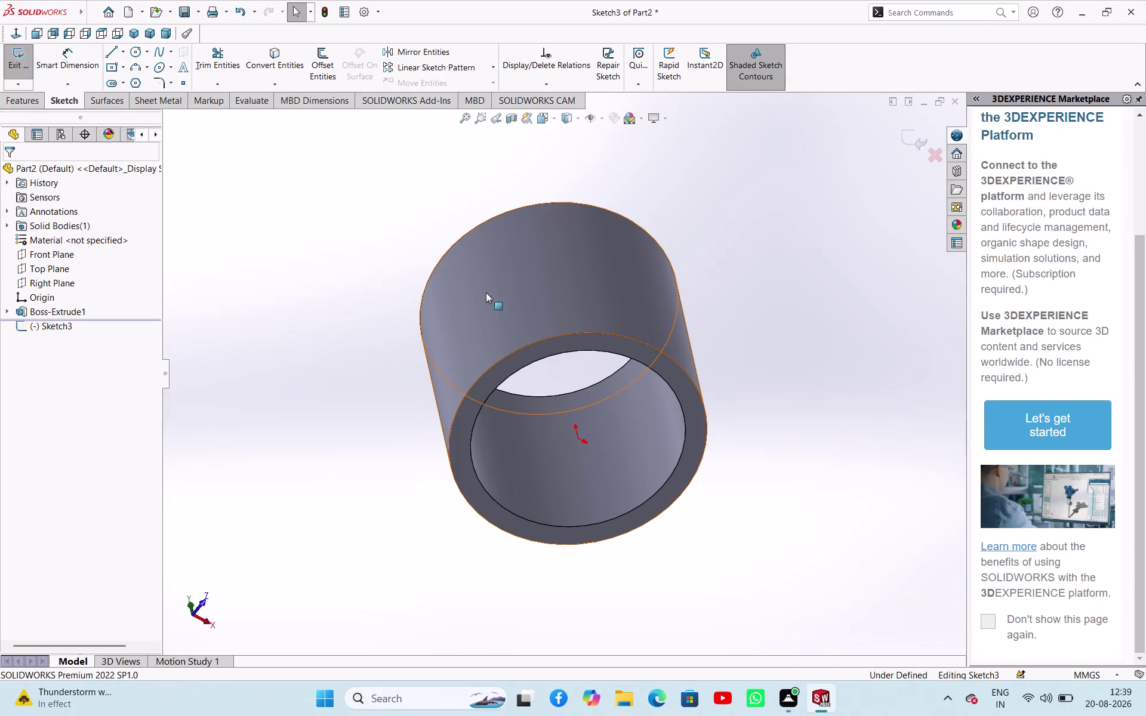
Orbit to the bushing's ring-shaped end face and discard the unfinished lug sketch Sketch3.
click(138, 38)
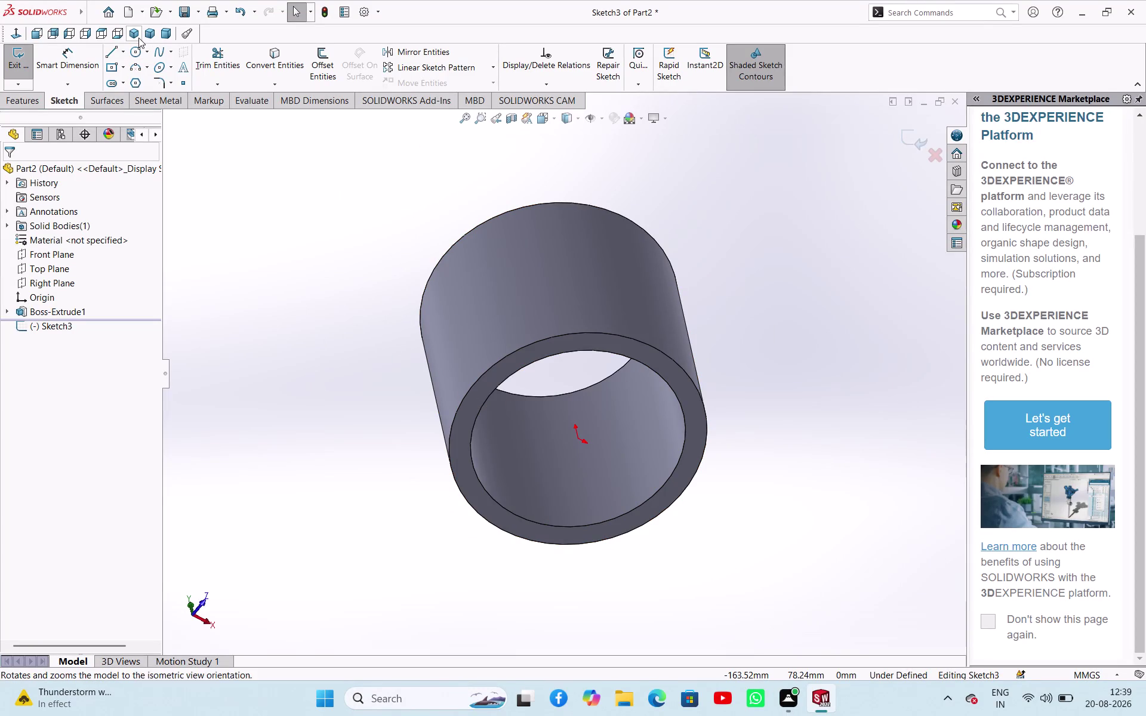
middle_drag(405, 520, 431, 274)
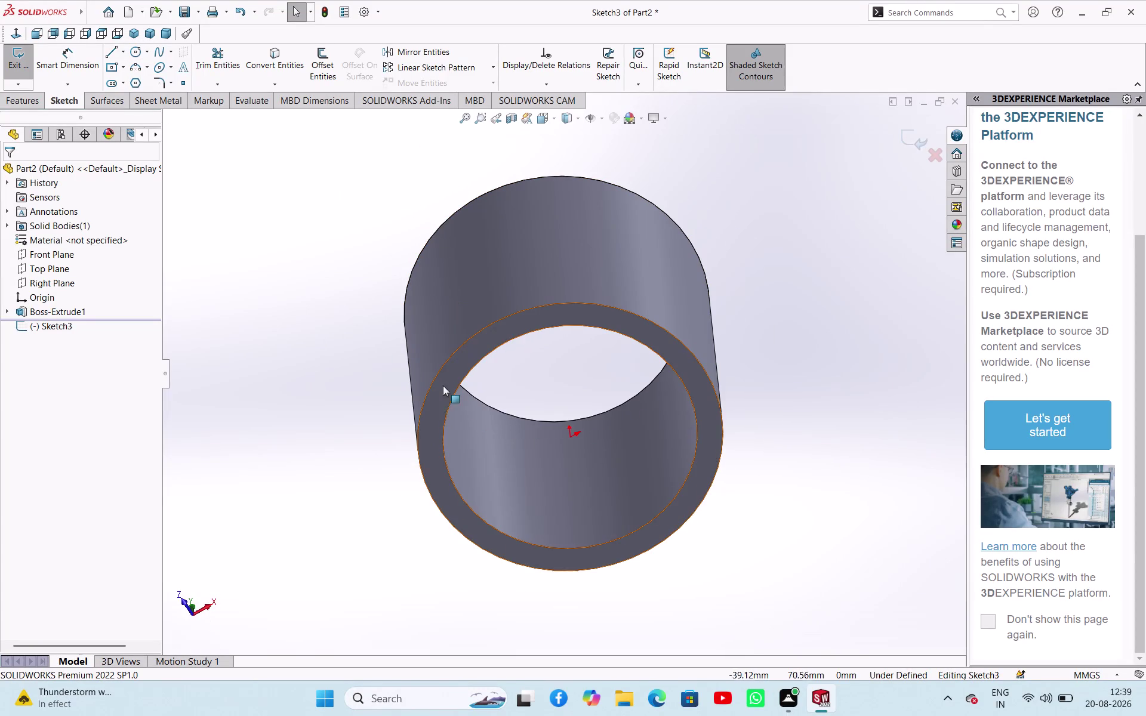
click(439, 392)
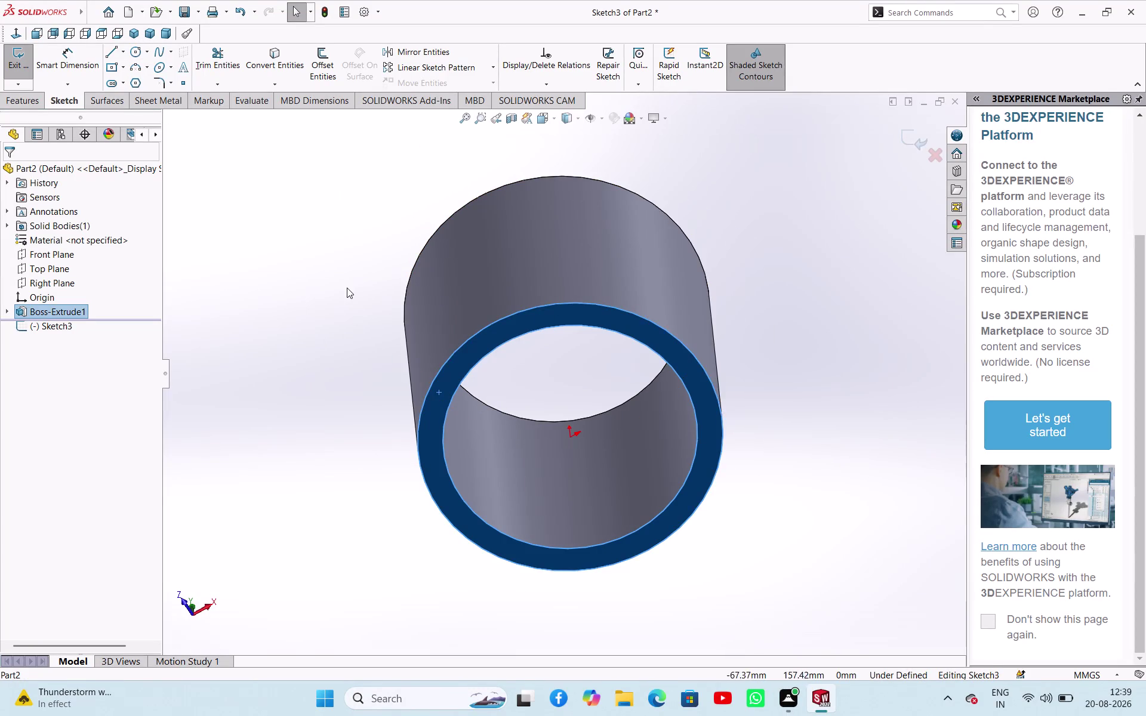
click(347, 288)
click(435, 397)
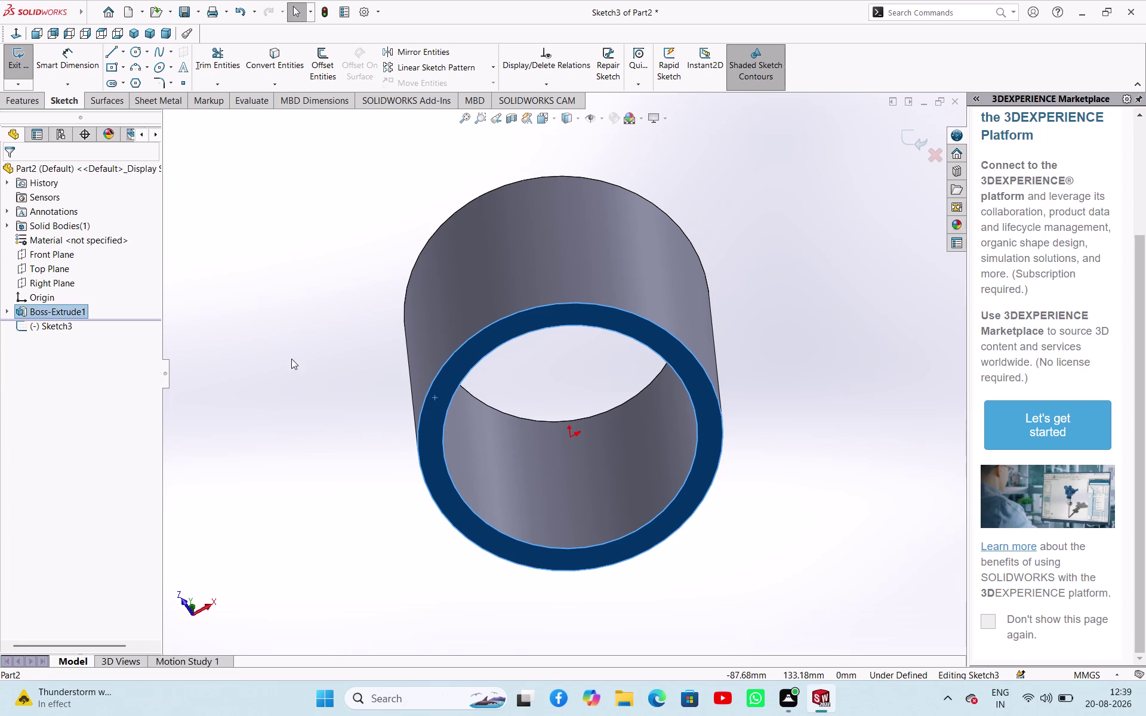
click(292, 359)
click(11, 65)
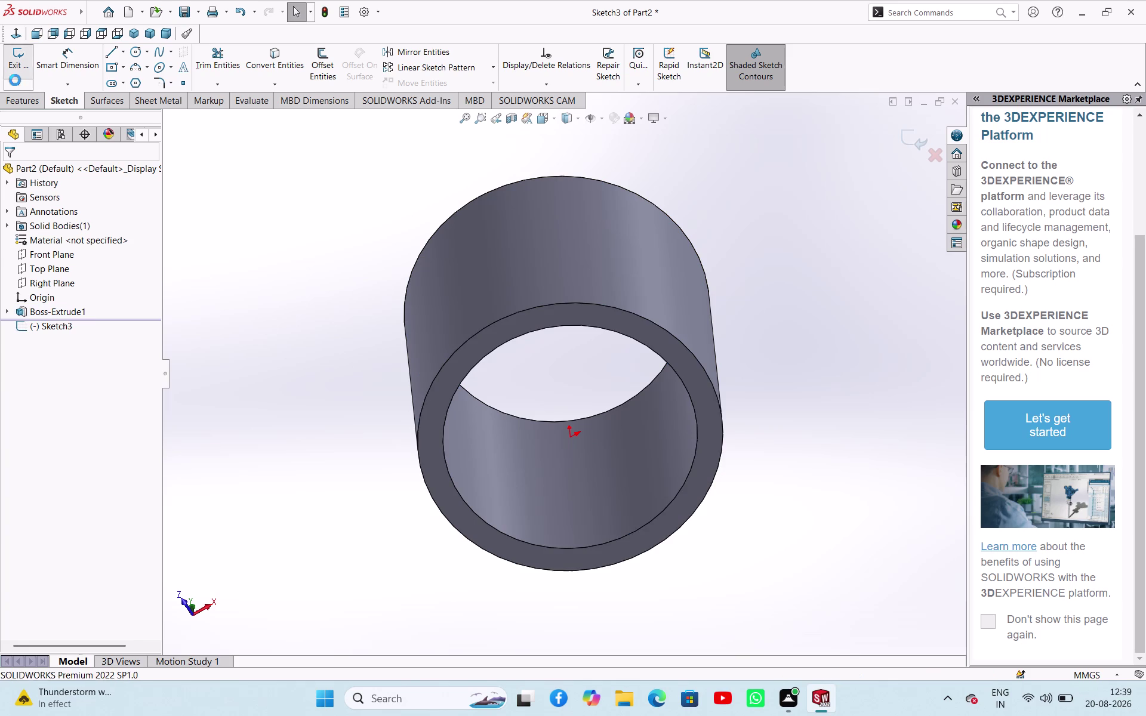
click(213, 319)
click(442, 403)
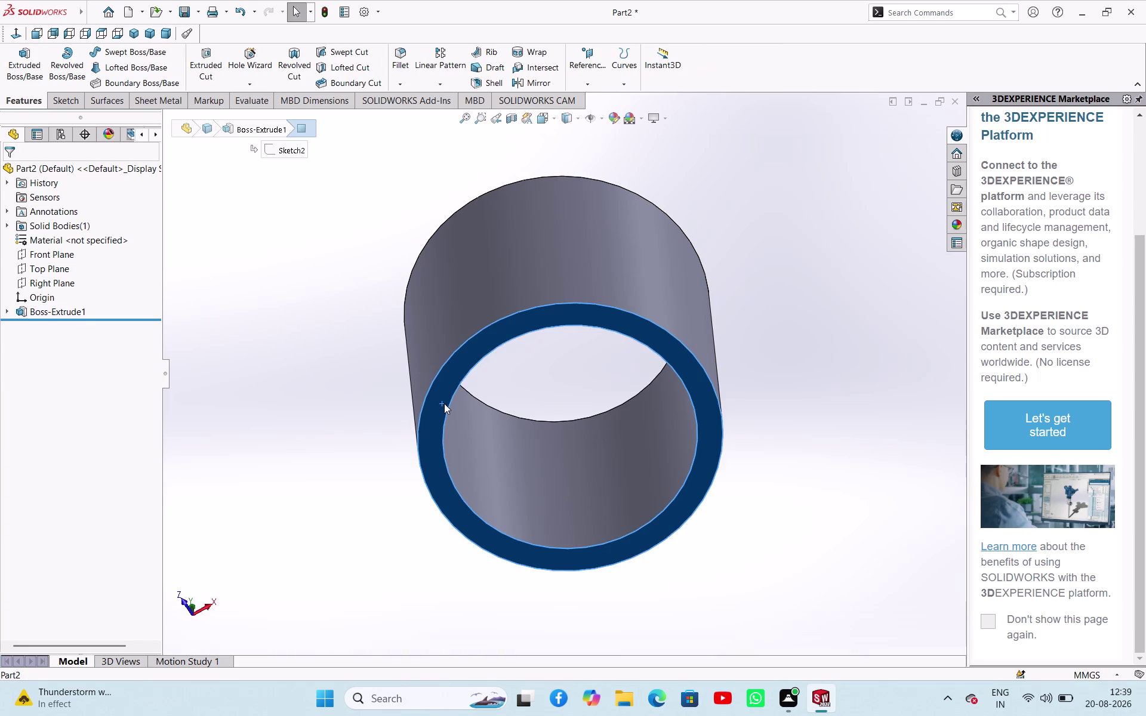
Start a sketch on the end face and draw a centre-point circle at the origin, outside the bushing.
click(489, 368)
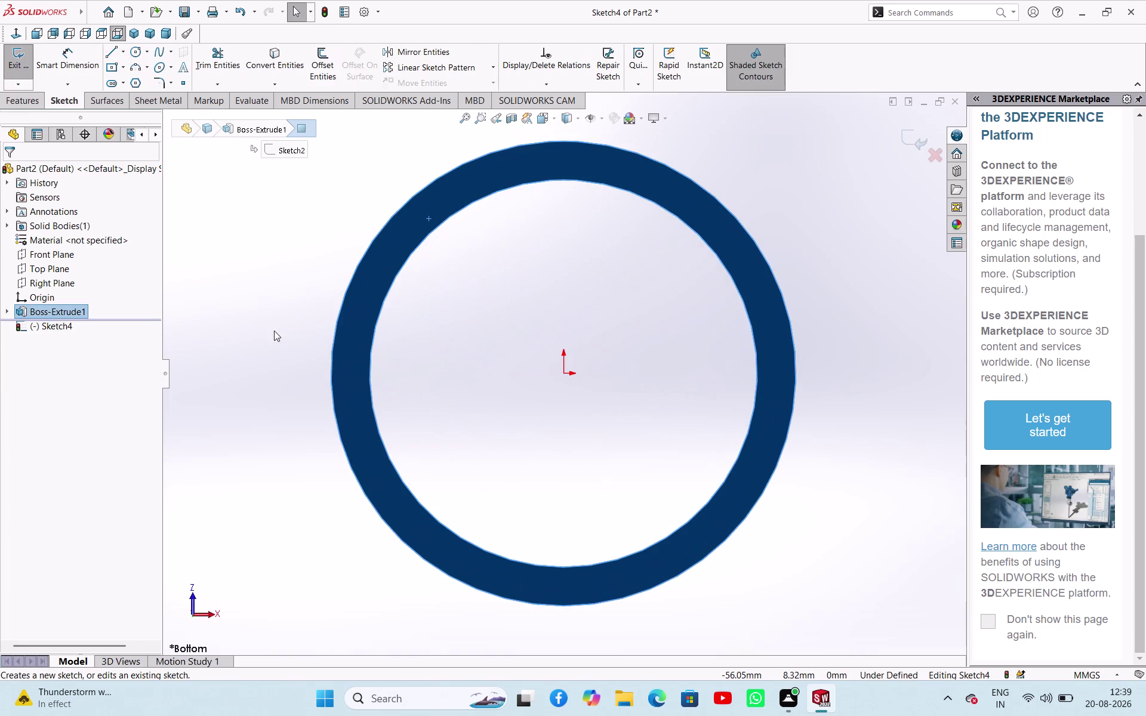
click(274, 330)
click(143, 53)
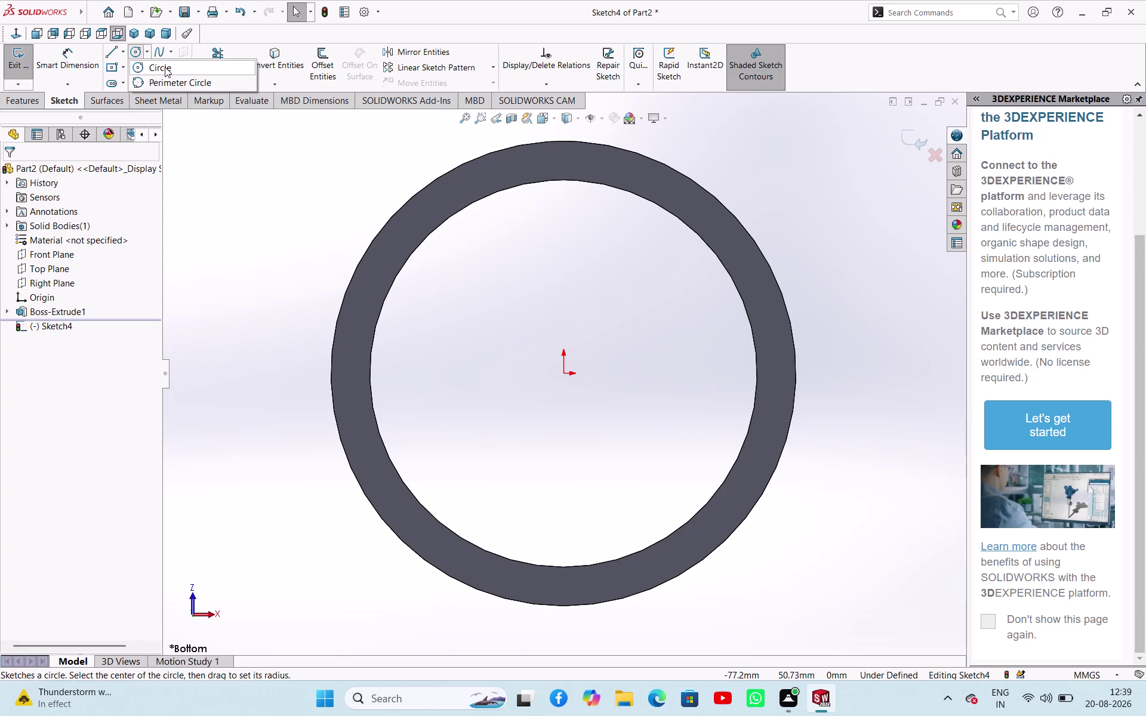
click(165, 66)
click(562, 375)
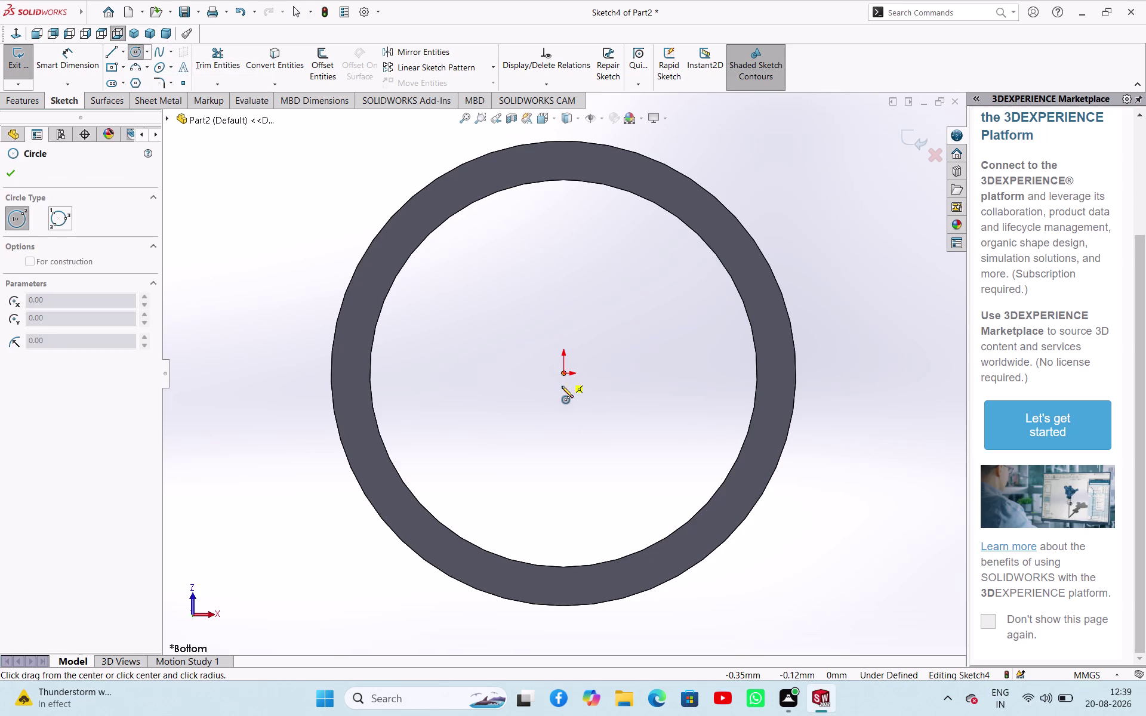
scroll(up, 3)
click(732, 480)
right_click(780, 451)
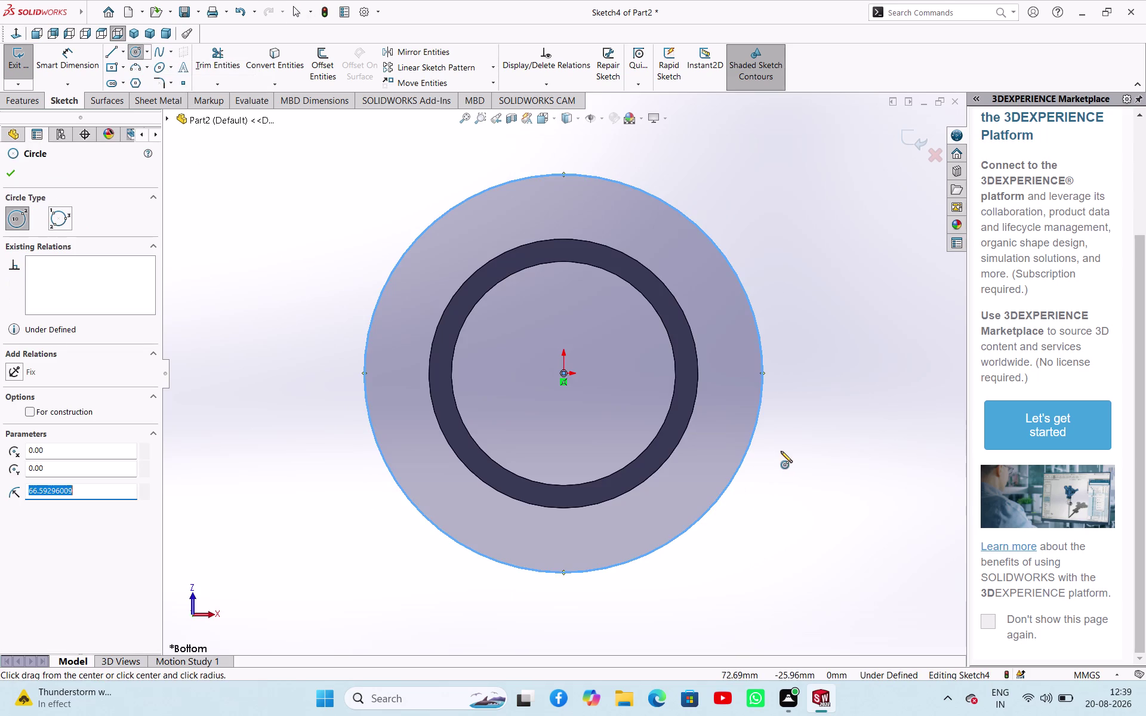
click(807, 453)
right_click(809, 458)
click(828, 471)
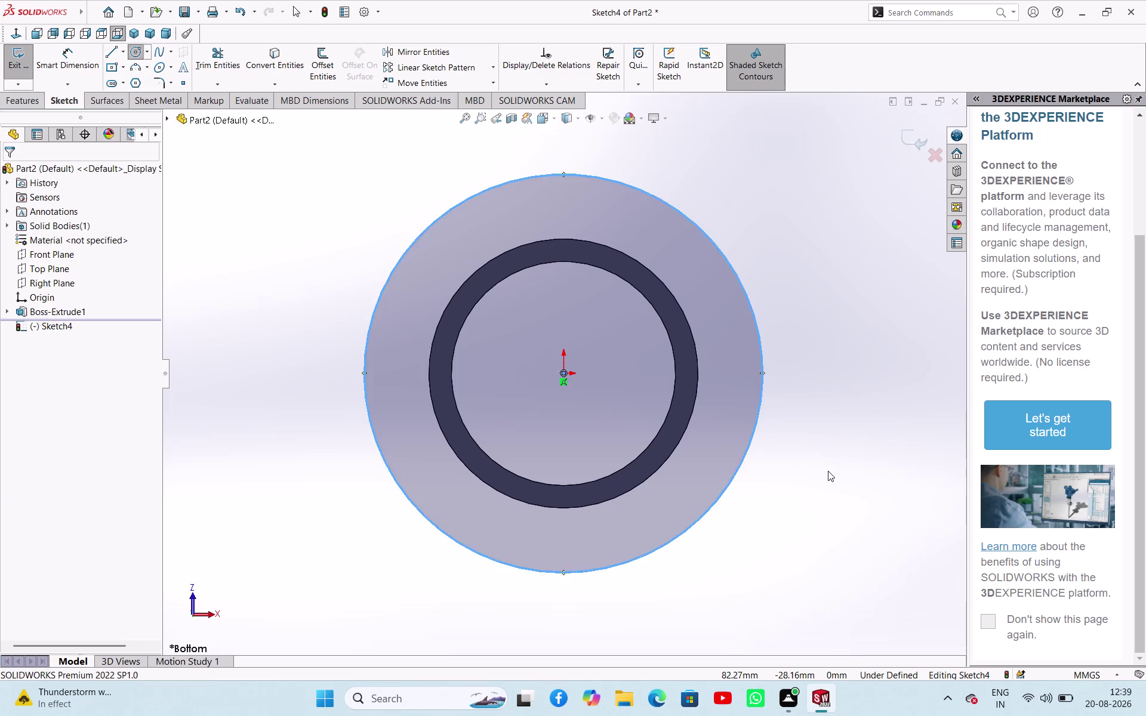
Dimension the new circle's diameter to 140.1 mm.
right_drag(826, 469, 826, 362)
click(759, 403)
click(819, 395)
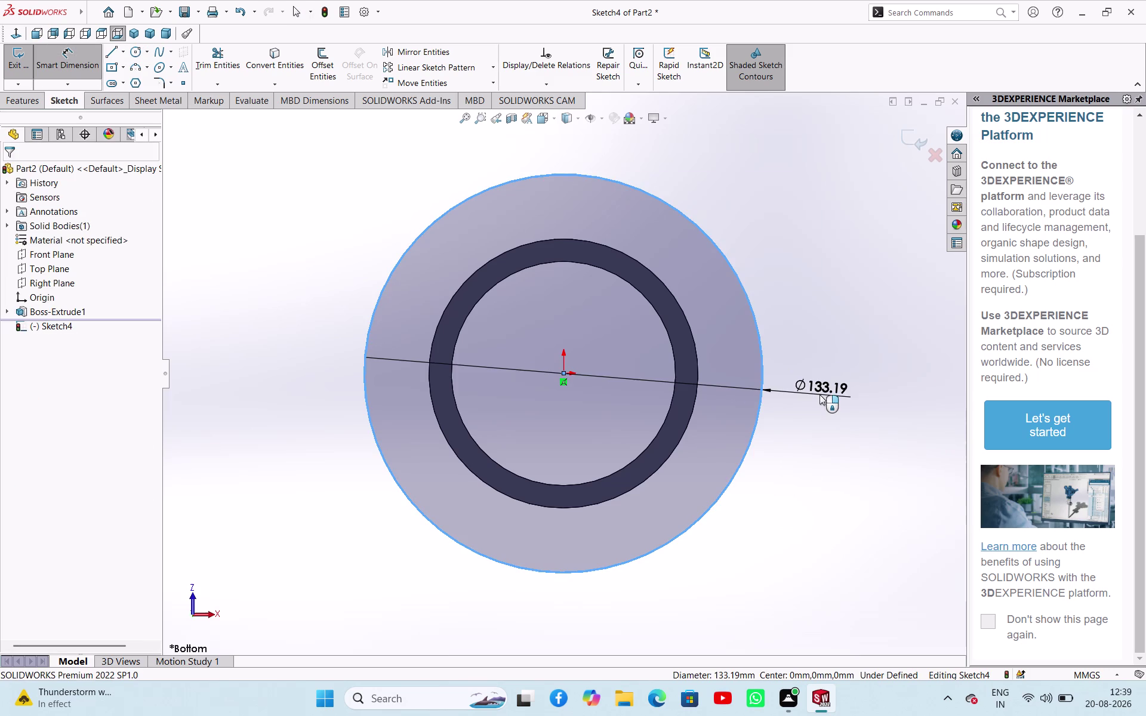
text(1)
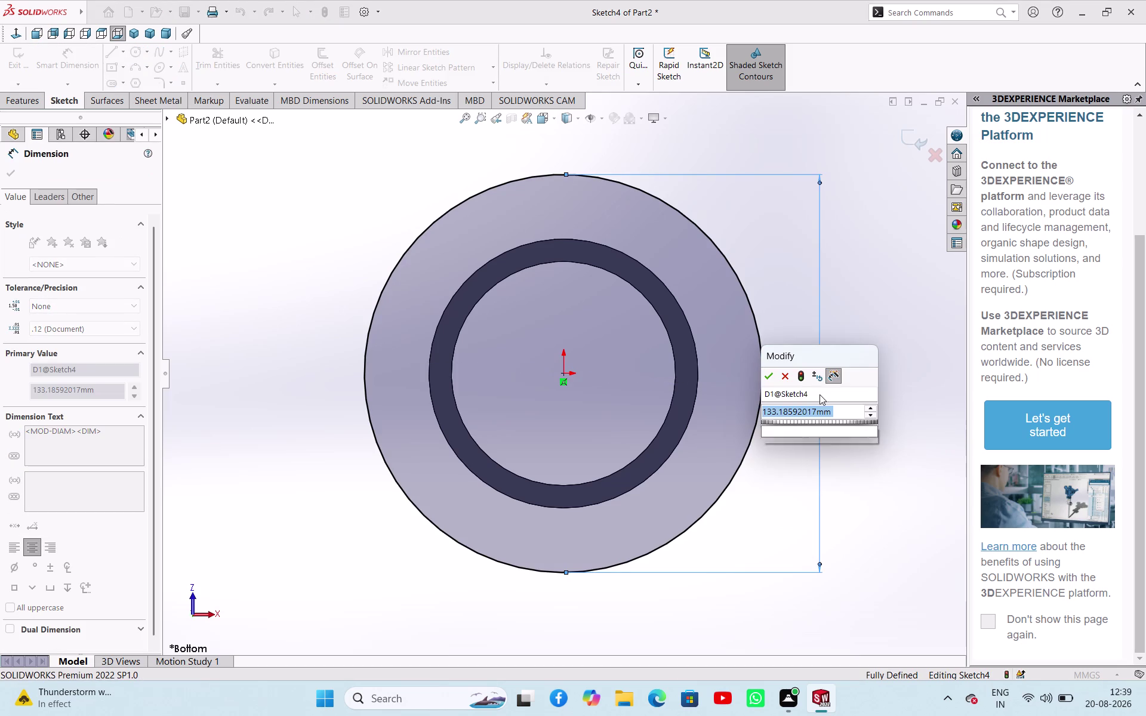
text(40.1)
key(Return)
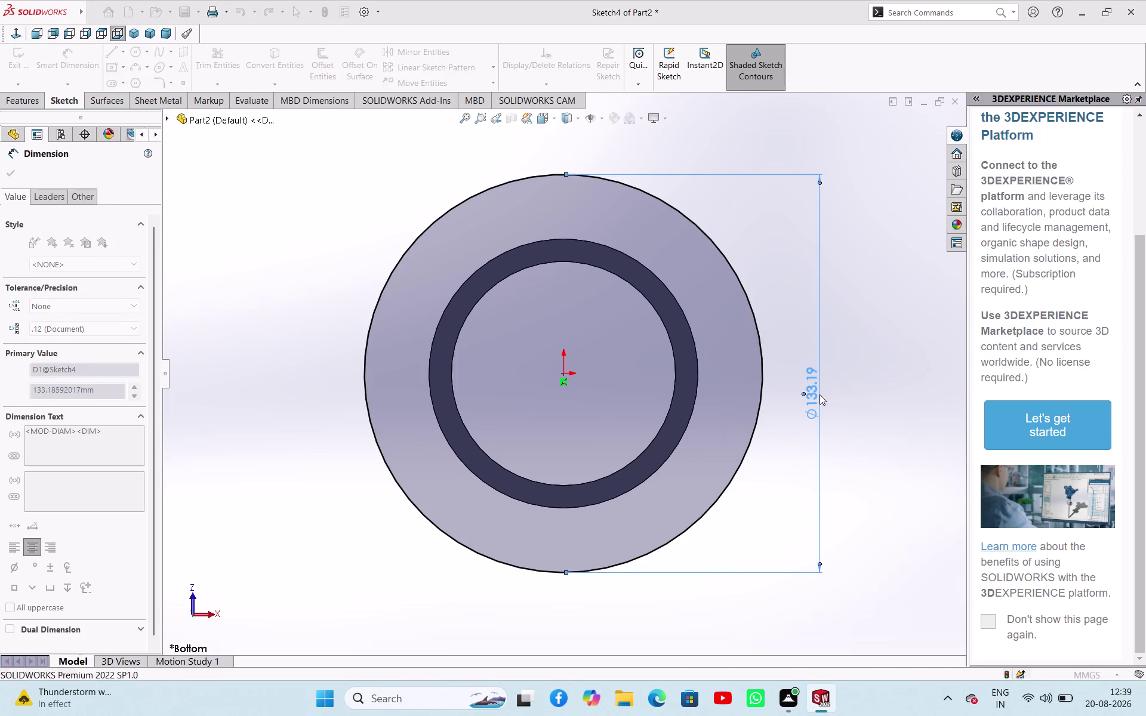
click(16, 177)
scroll(up, 3)
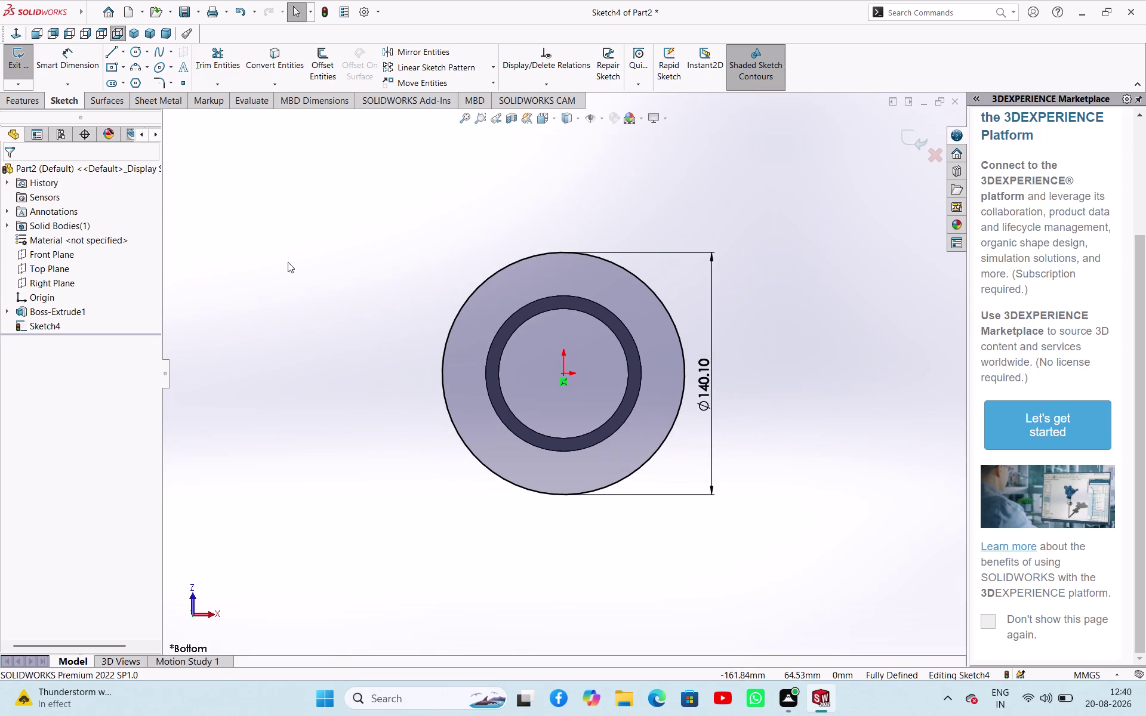
Convert the 75 mm bore edge into Sketch4, orbit to check it, and exit the sketch.
middle_drag(288, 262, 298, 274)
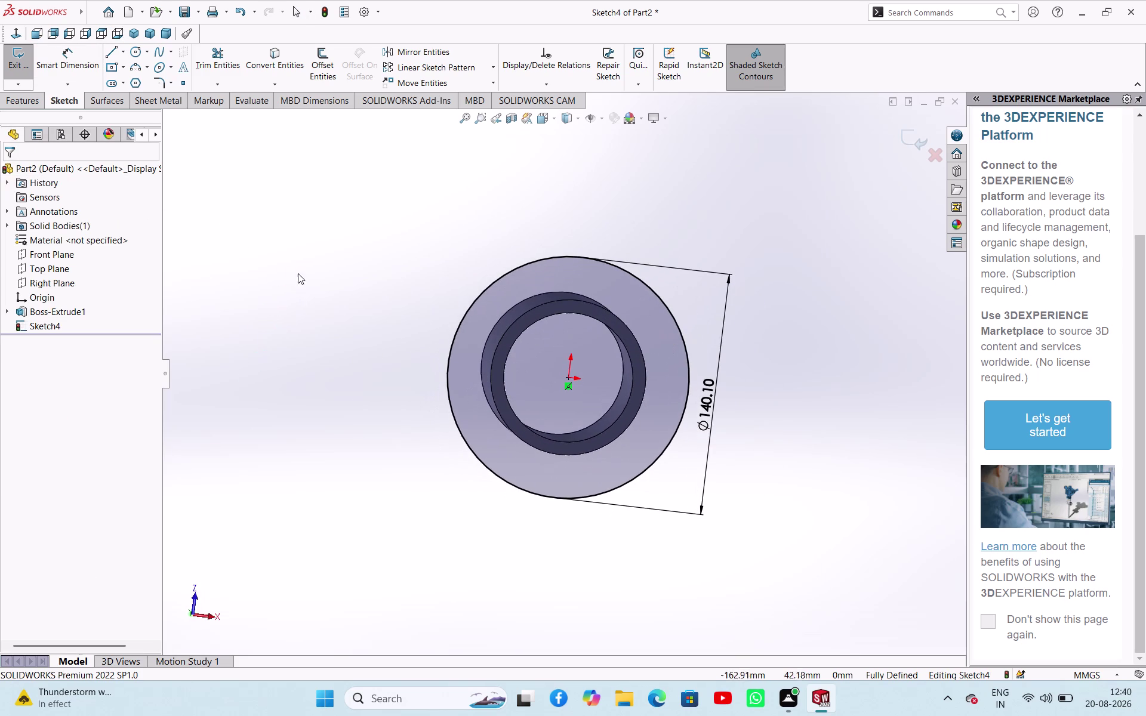
click(266, 60)
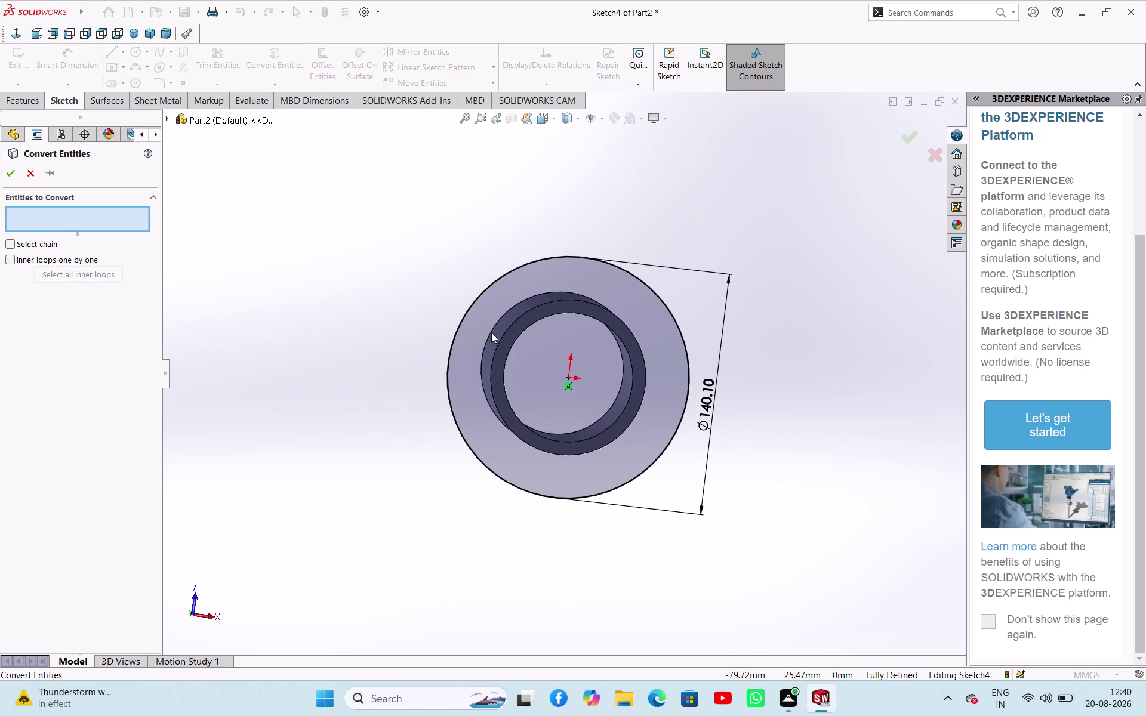
click(516, 341)
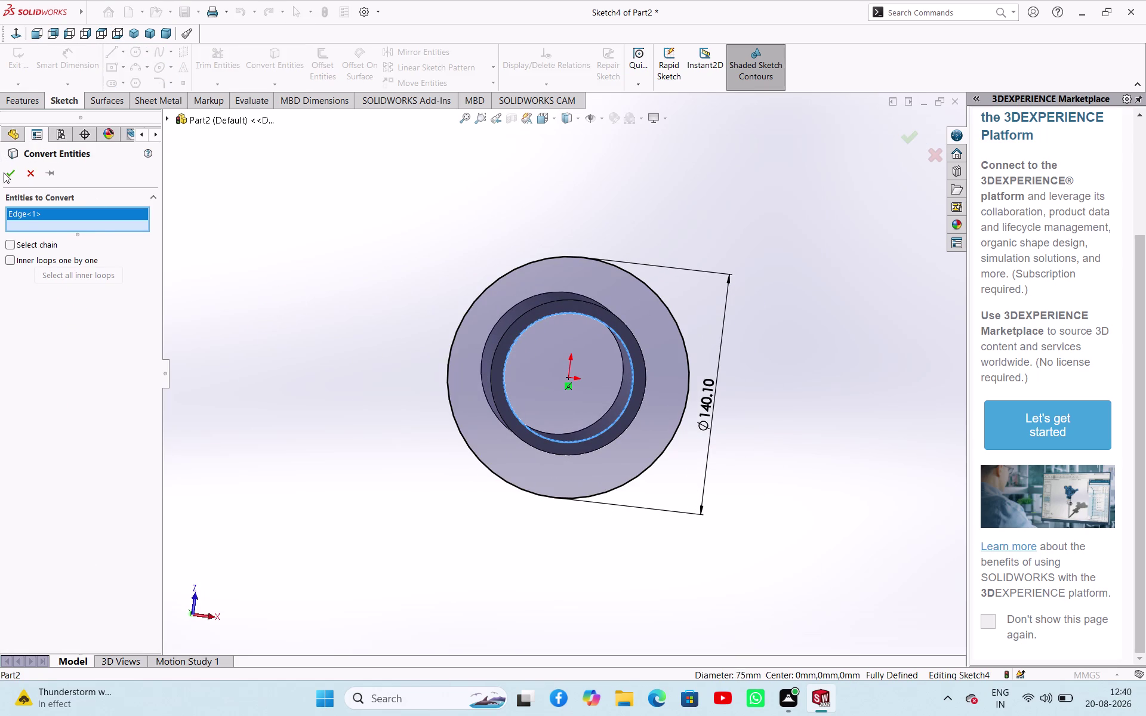
click(3, 172)
click(338, 271)
middle_drag(376, 259, 337, 179)
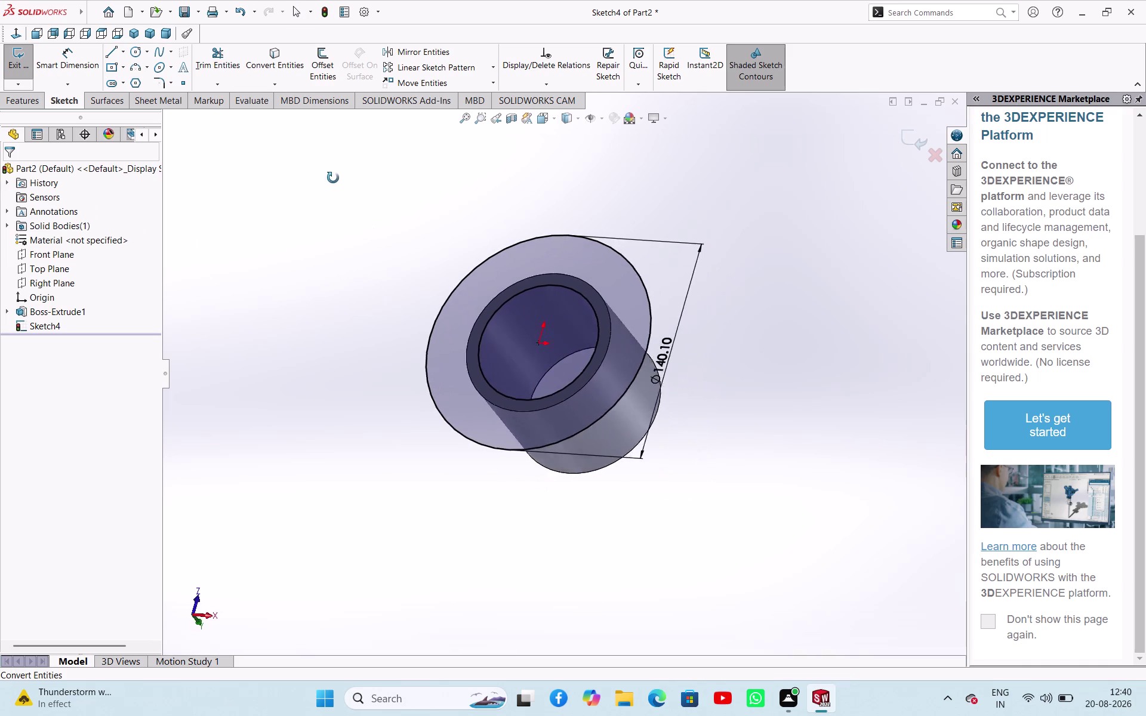
middle_drag(337, 179, 350, 273)
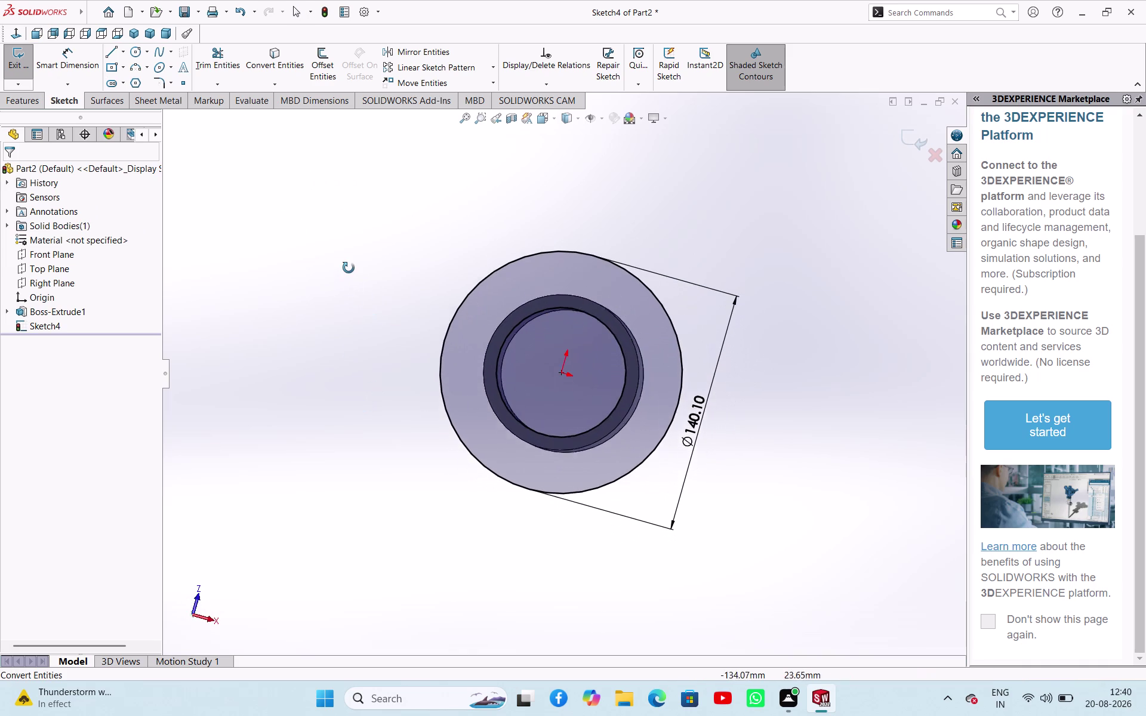
middle_drag(349, 273, 353, 279)
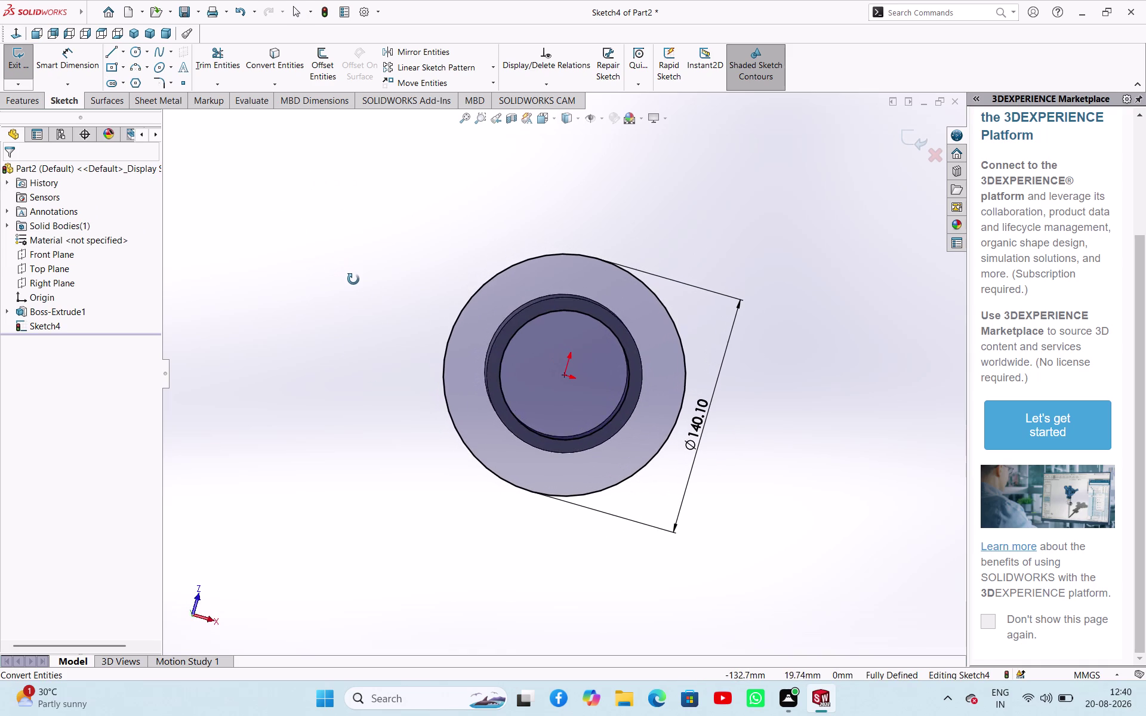
middle_drag(354, 280, 349, 312)
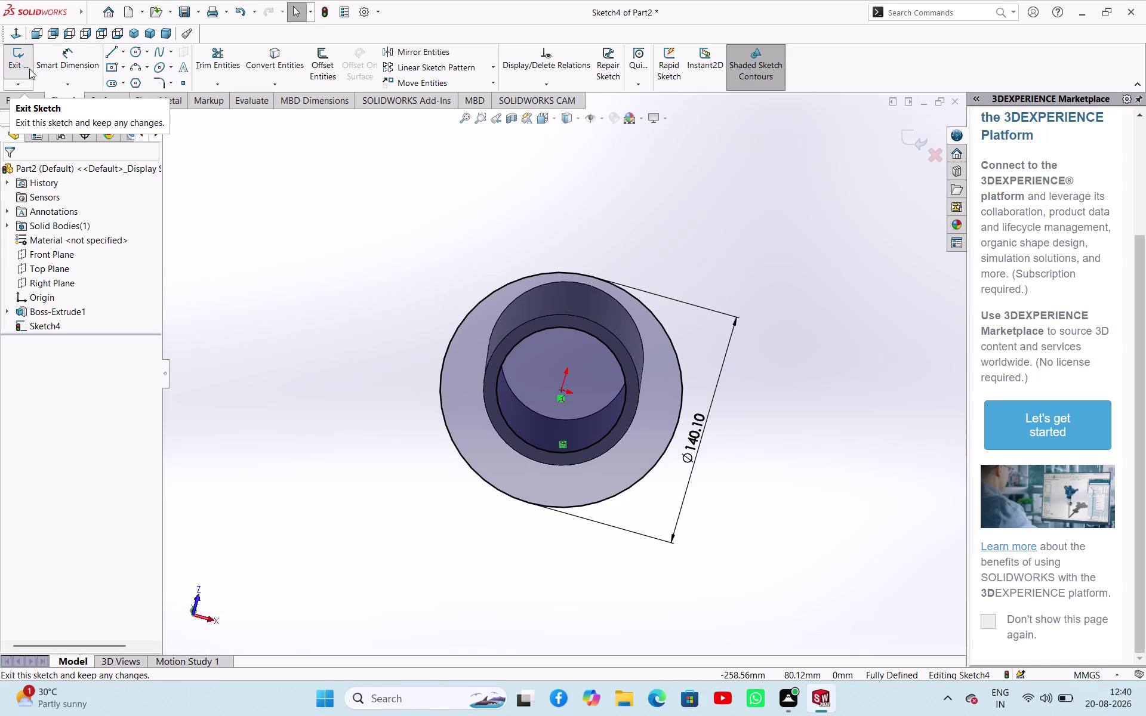
click(29, 68)
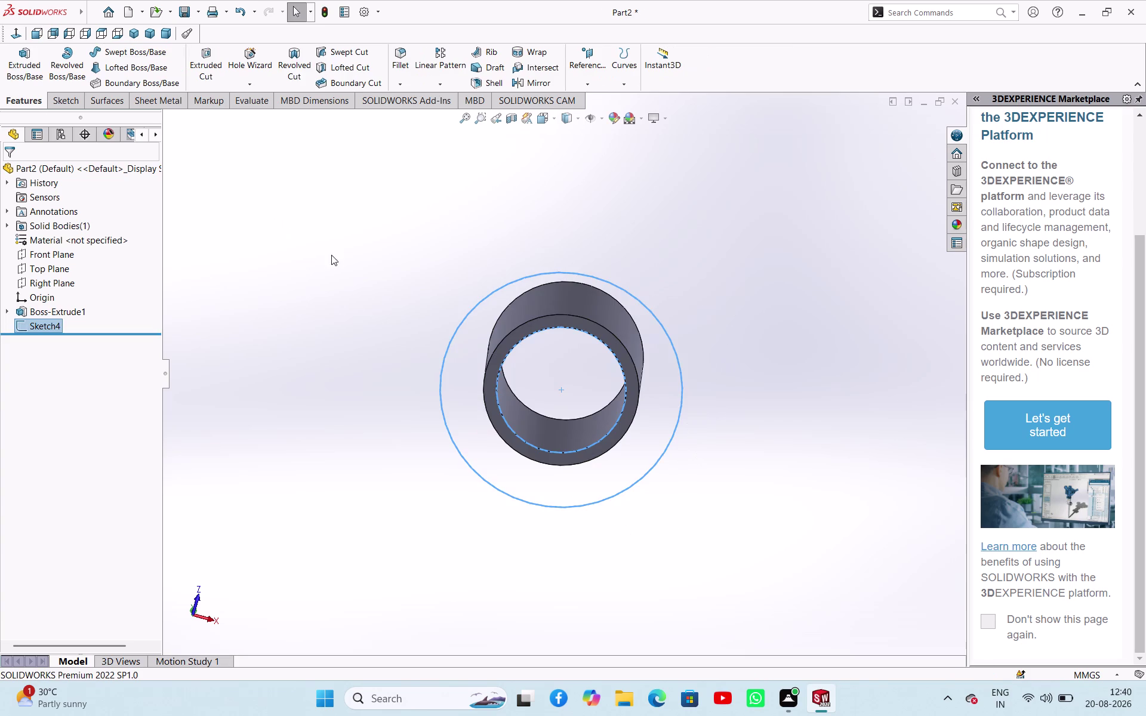
Extrude the flange sketch 7.5 mm in the reversed direction.
middle_drag(331, 255, 315, 202)
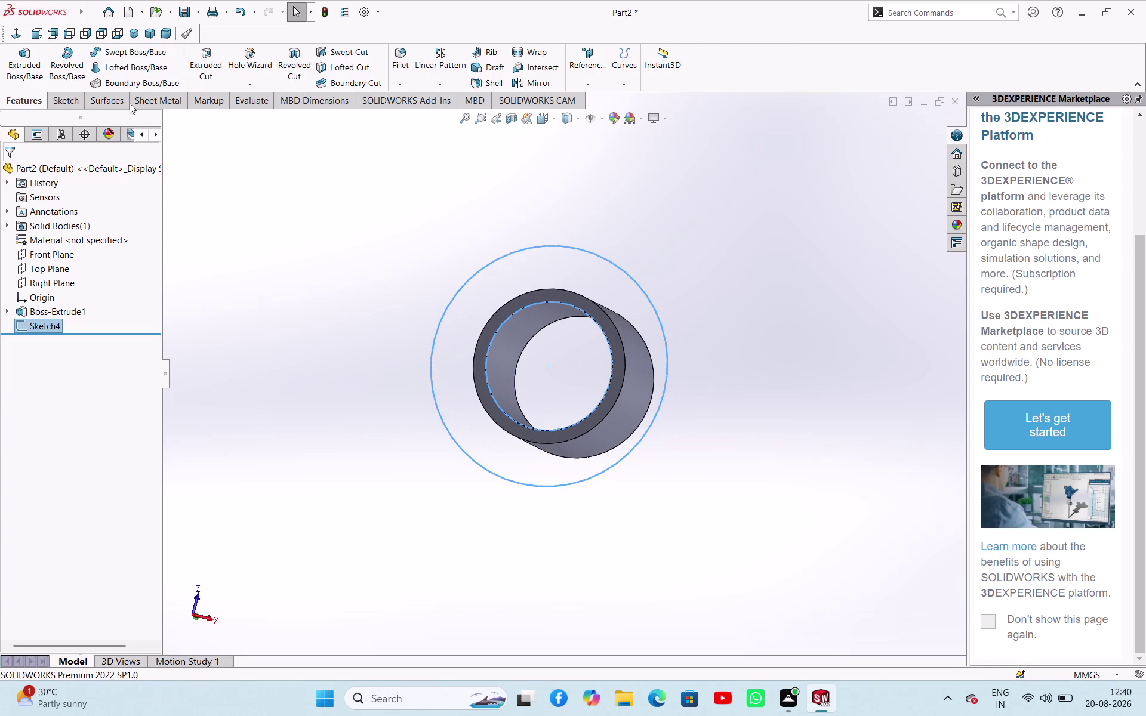
click(19, 60)
middle_drag(387, 280, 362, 337)
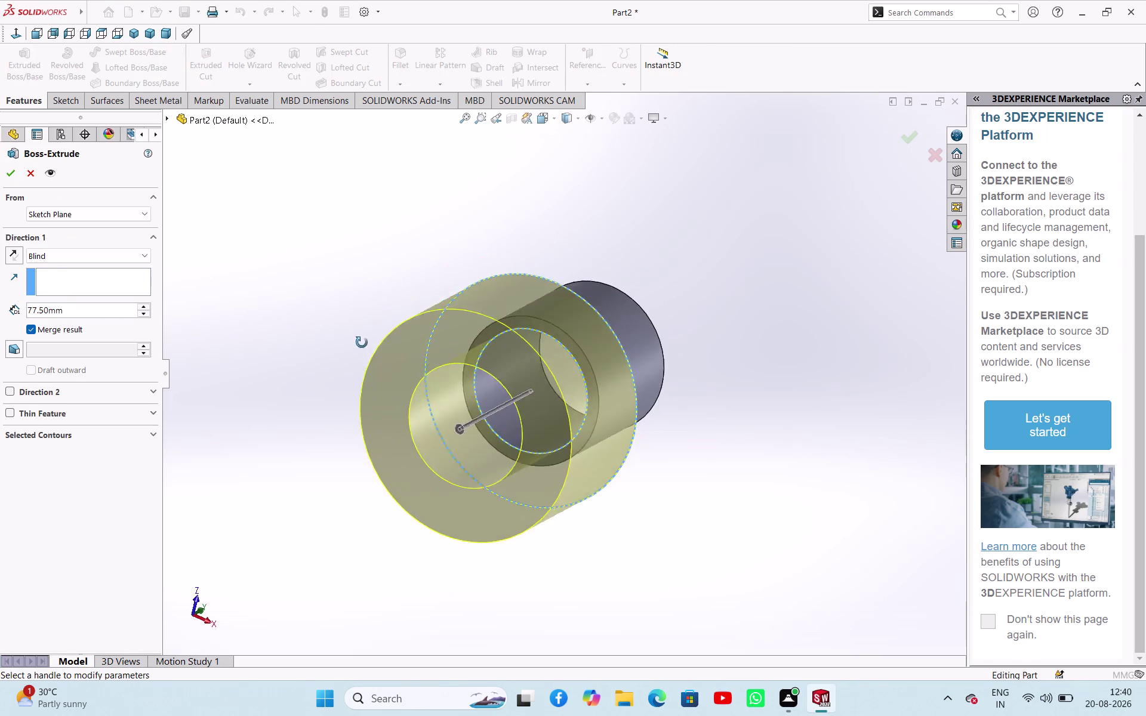
middle_drag(362, 337, 368, 478)
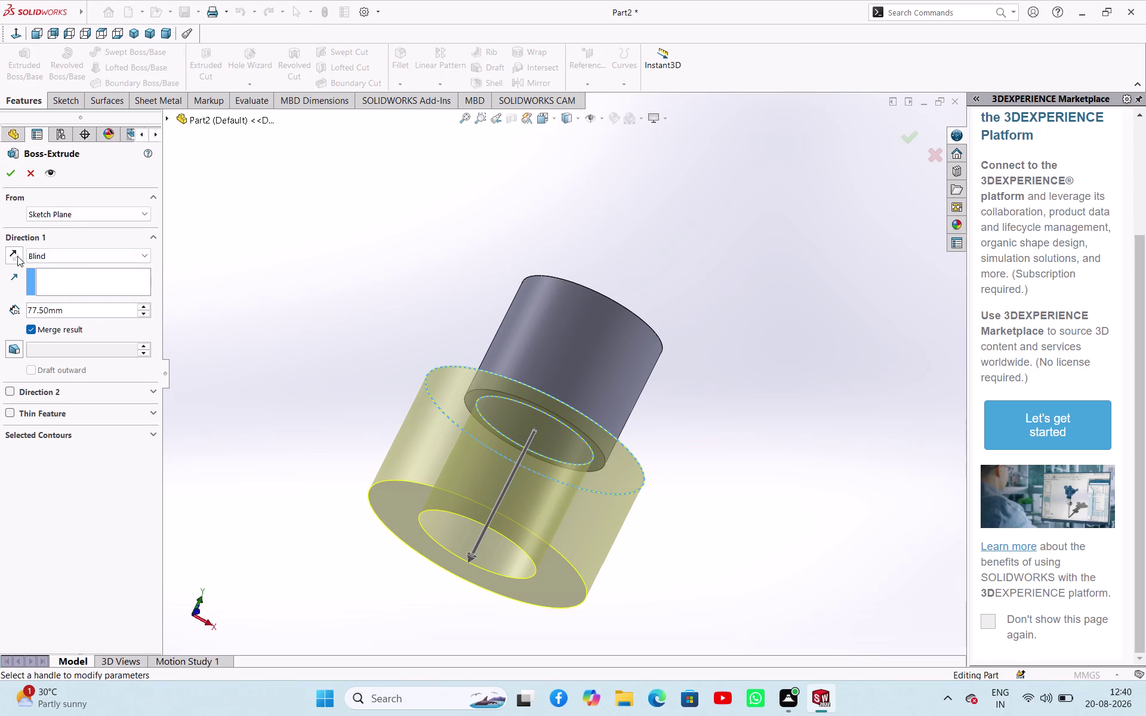
click(17, 257)
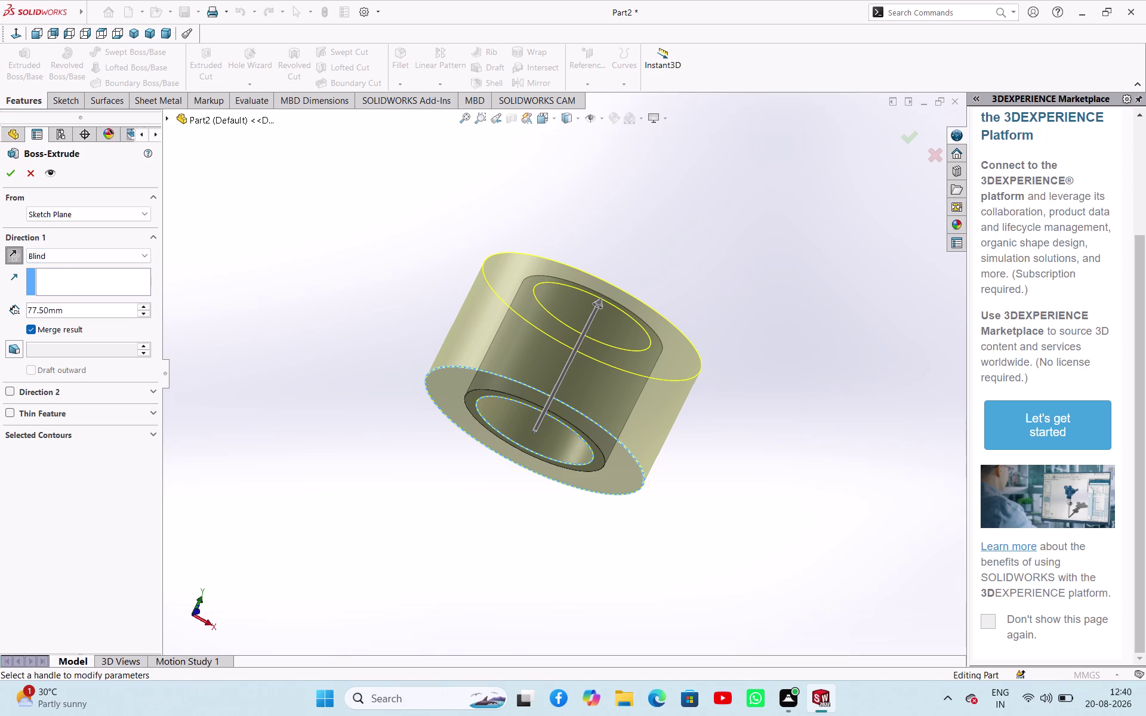
click(75, 312)
click(76, 312)
key(7)
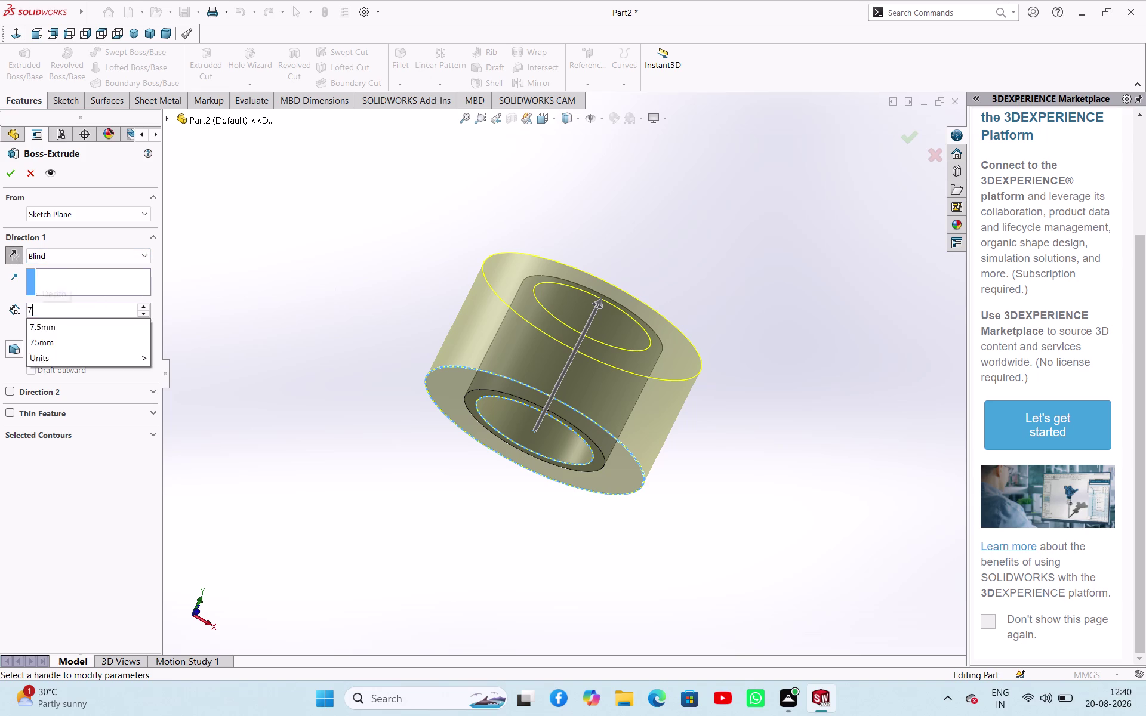
key(period)
key(5)
key(Return)
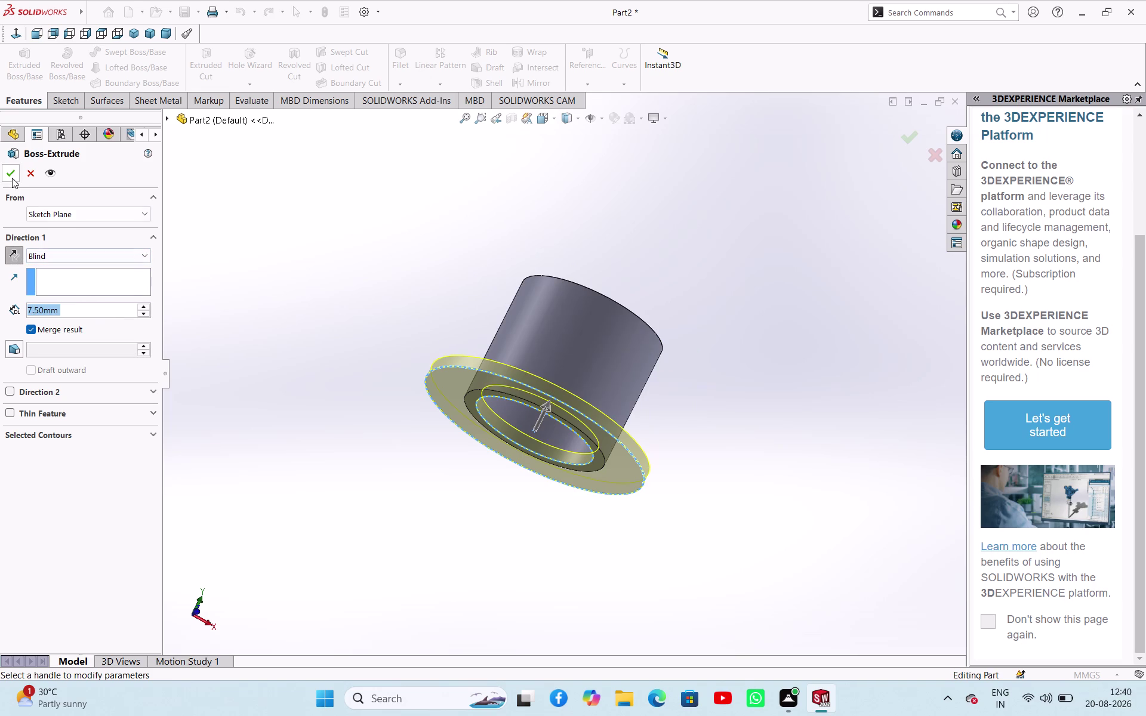
Accept the 7.5 mm Boss-Extrude2 and orbit to face the flange underside.
click(13, 176)
click(224, 251)
middle_drag(281, 293, 279, 393)
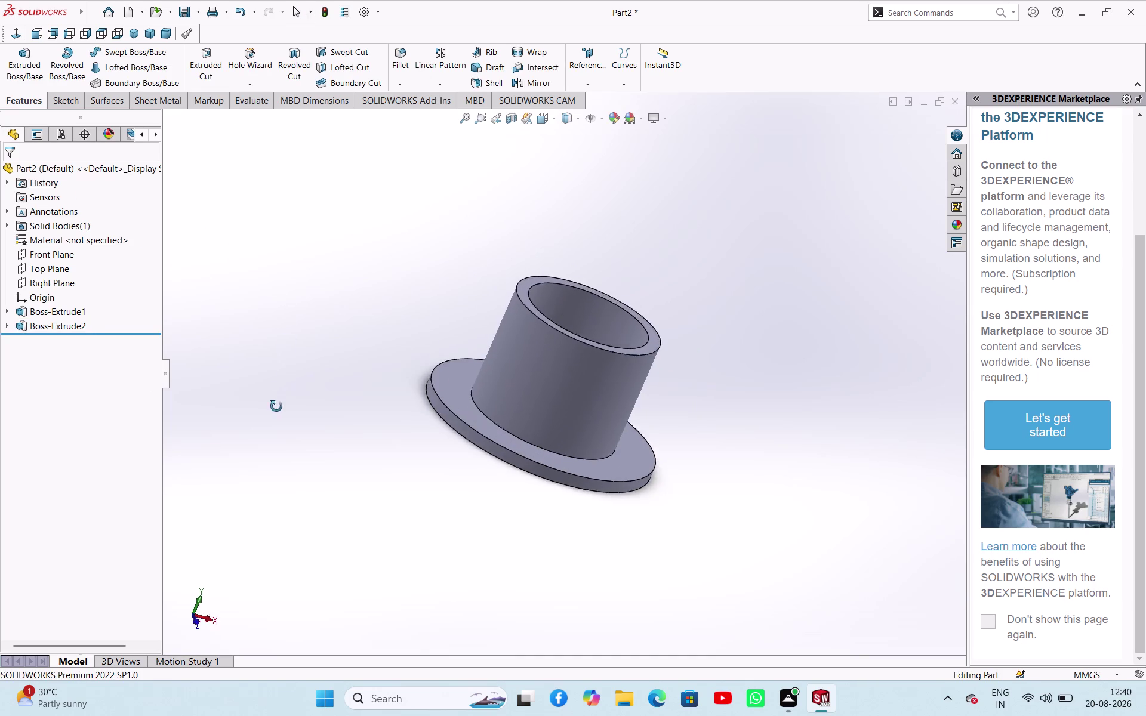
middle_drag(279, 392, 406, 195)
Start a sketch on the flange underside, then discard the empty Sketch5.
click(510, 354)
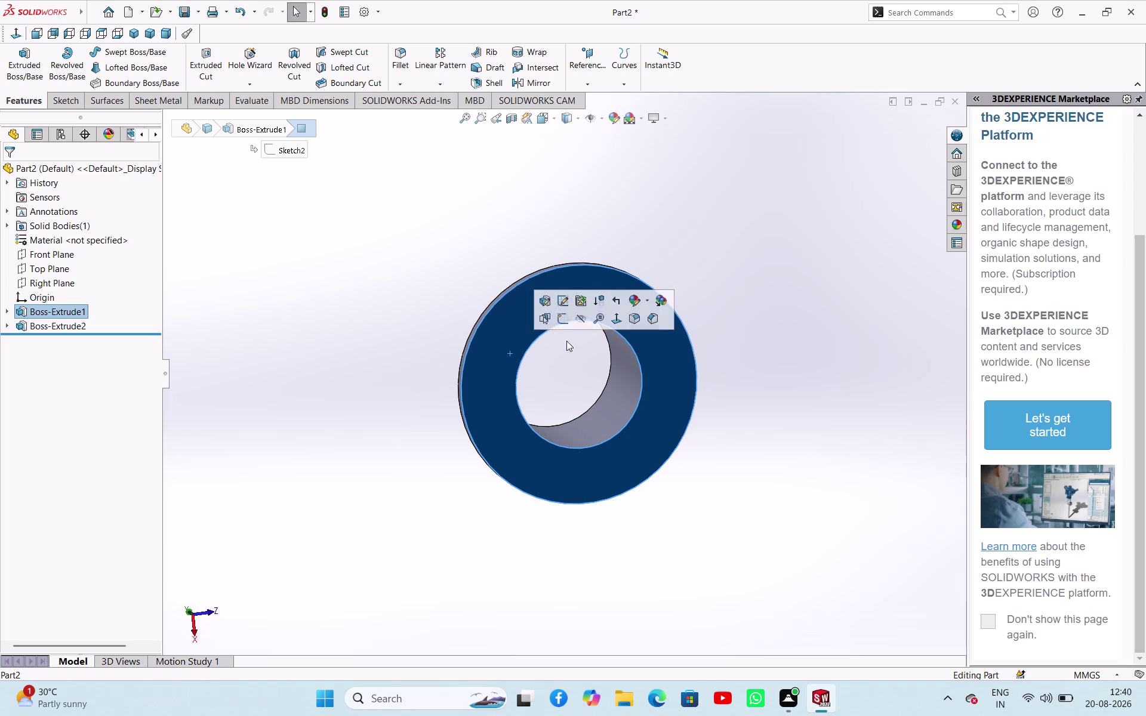
click(567, 320)
click(258, 285)
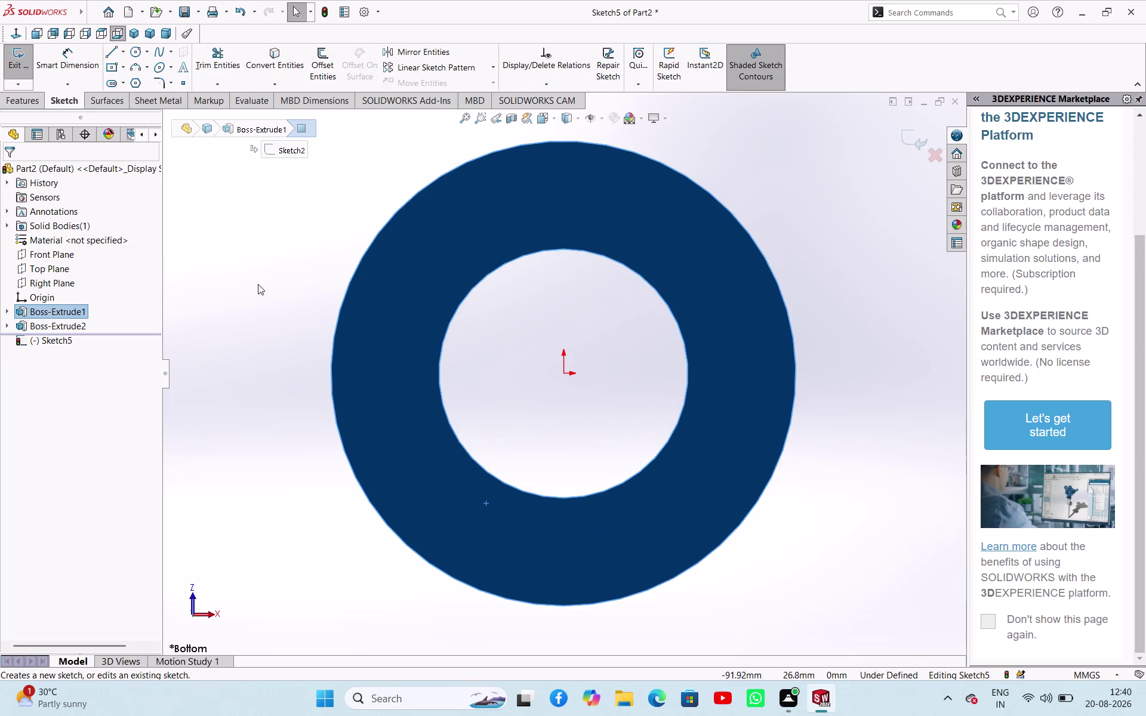
scroll(up, 3)
scroll(down, 3)
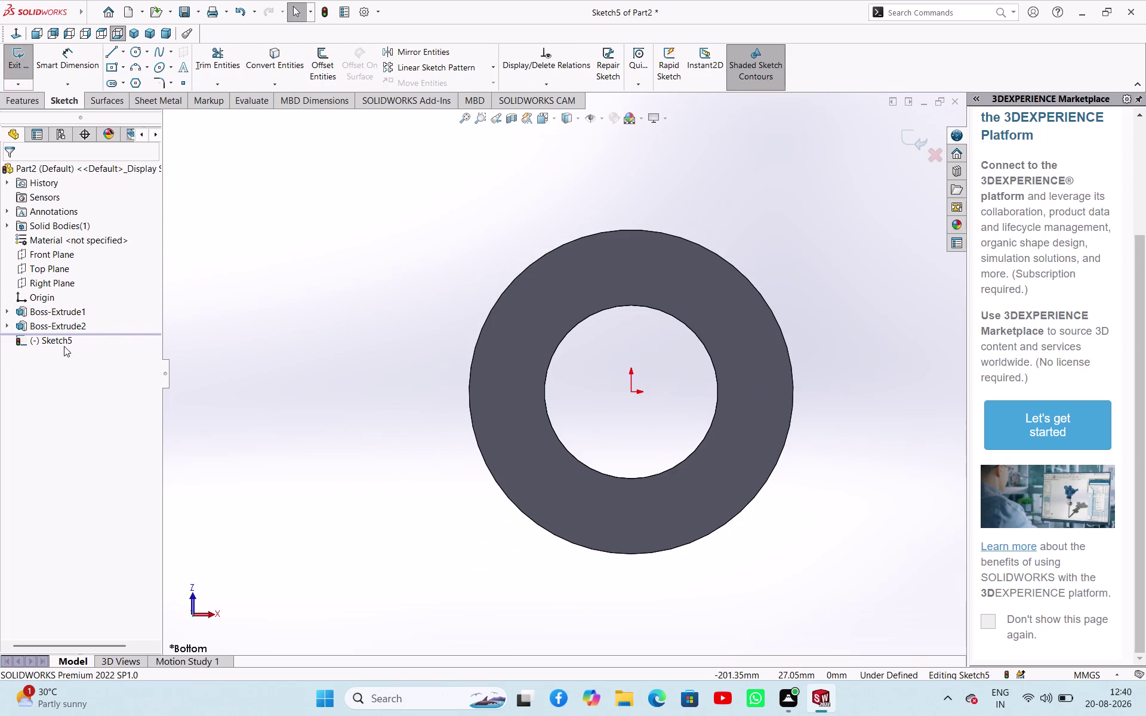
right_click(57, 337)
drag(273, 228, 265, 214)
click(21, 64)
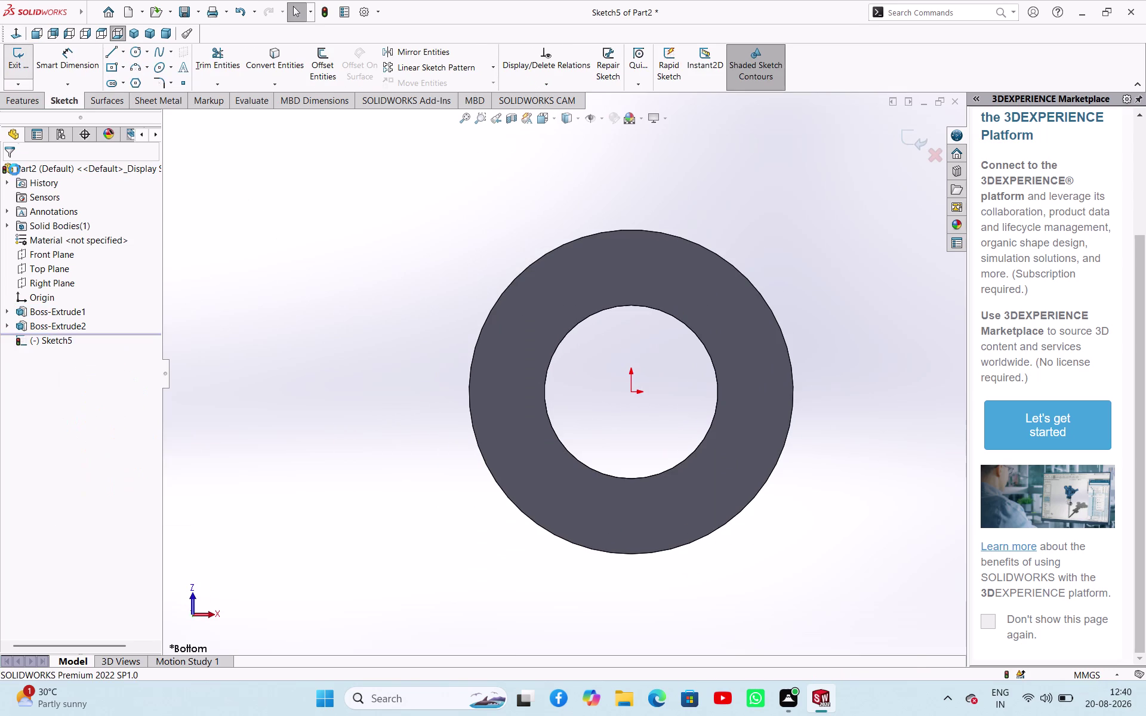
click(233, 309)
Expand Boss-Extrude2 and reopen its Sketch4 for editing.
click(7, 324)
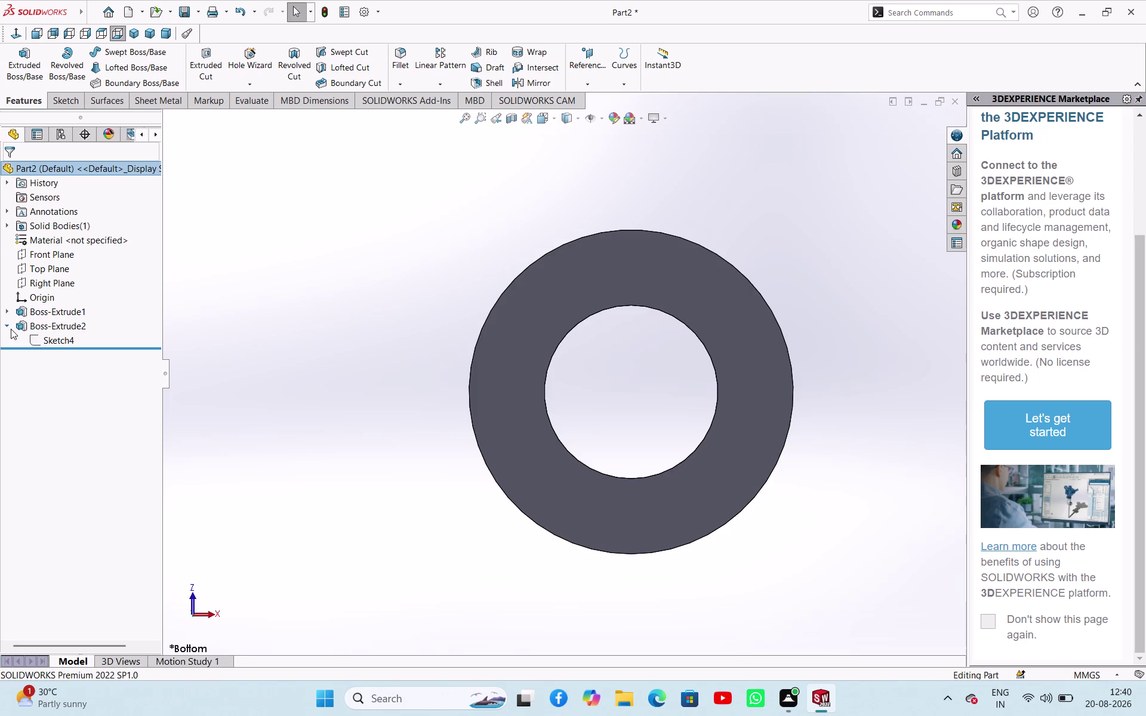
click(33, 343)
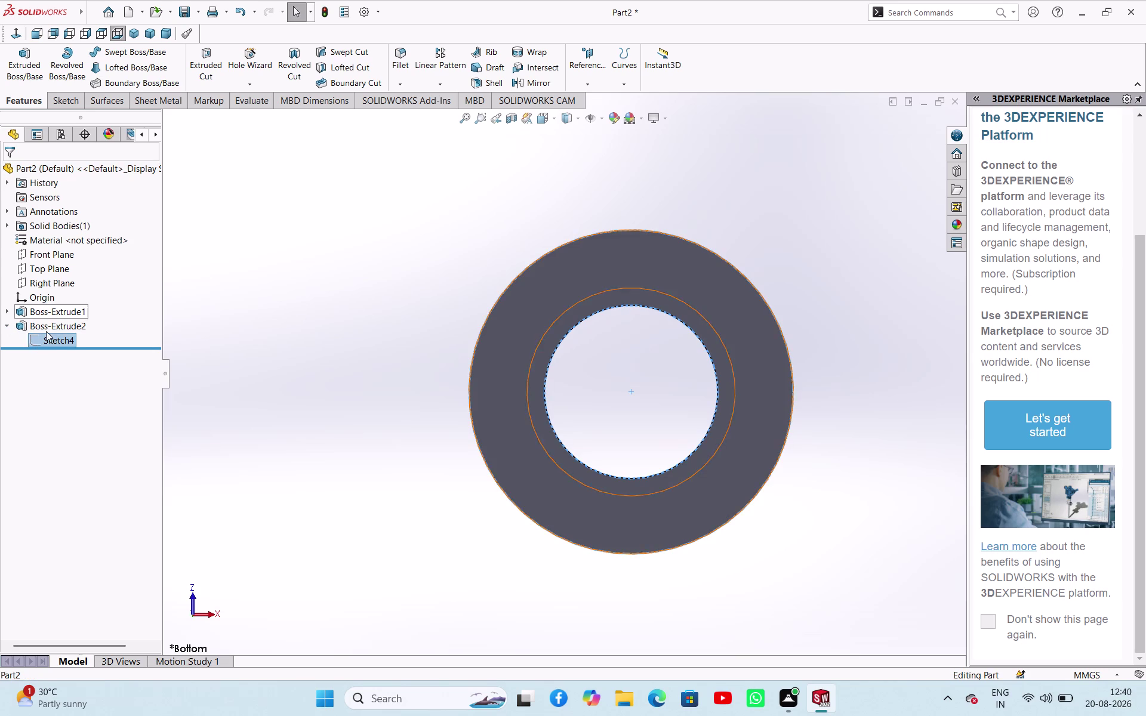
click(53, 341)
click(61, 302)
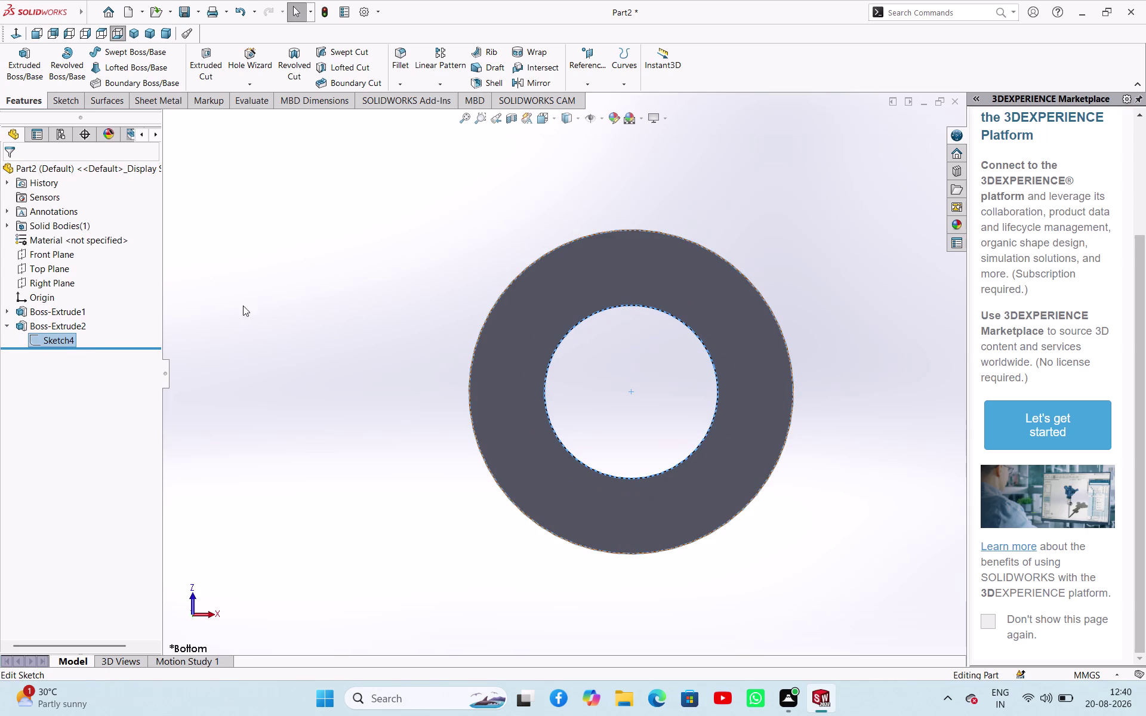
click(243, 306)
click(51, 344)
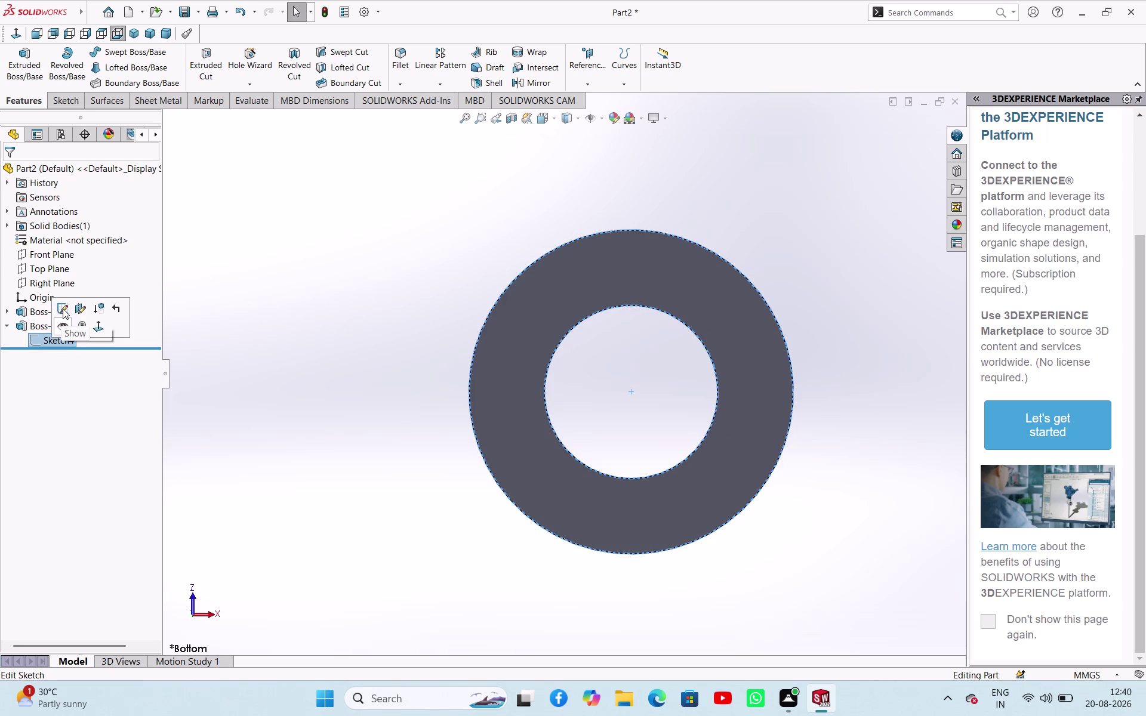
click(63, 308)
scroll(up, 3)
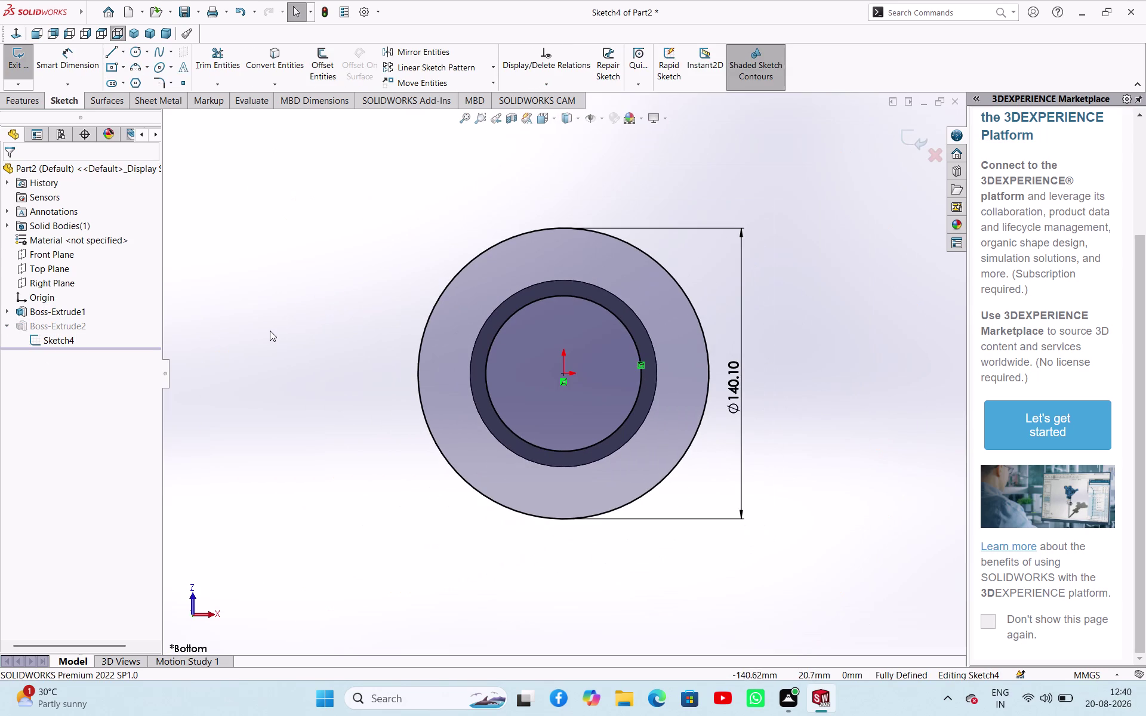
scroll(up, 3)
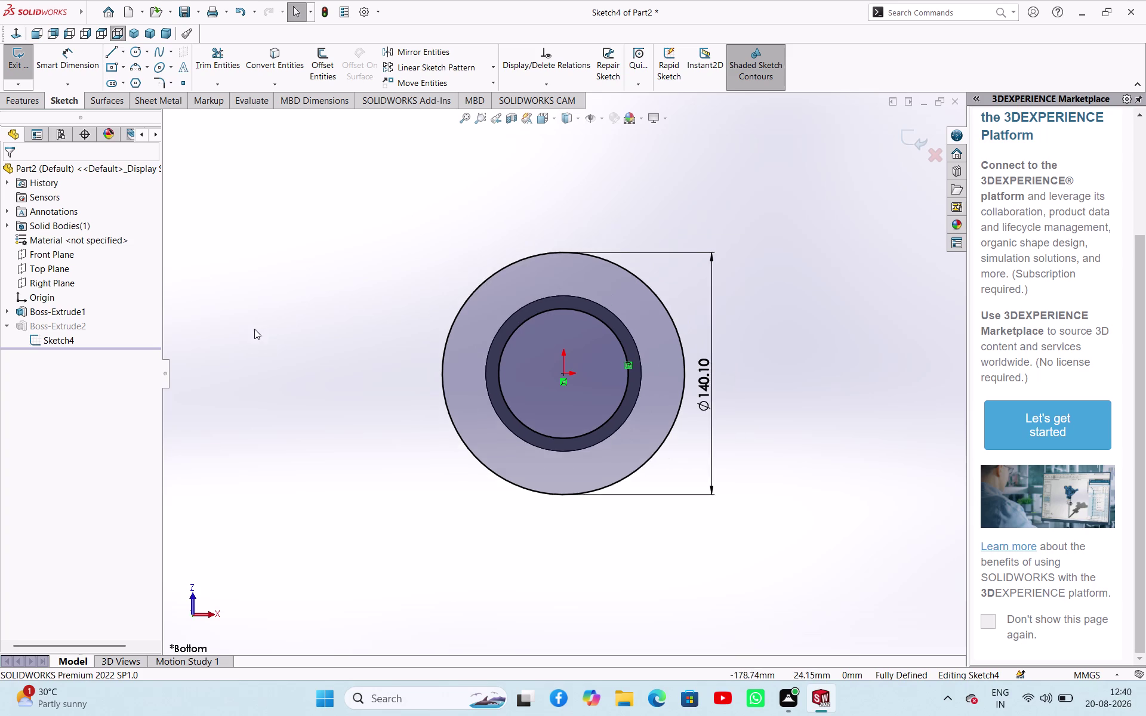
Draw a vertical centerline starting at the origin.
scroll(up, 3)
click(125, 51)
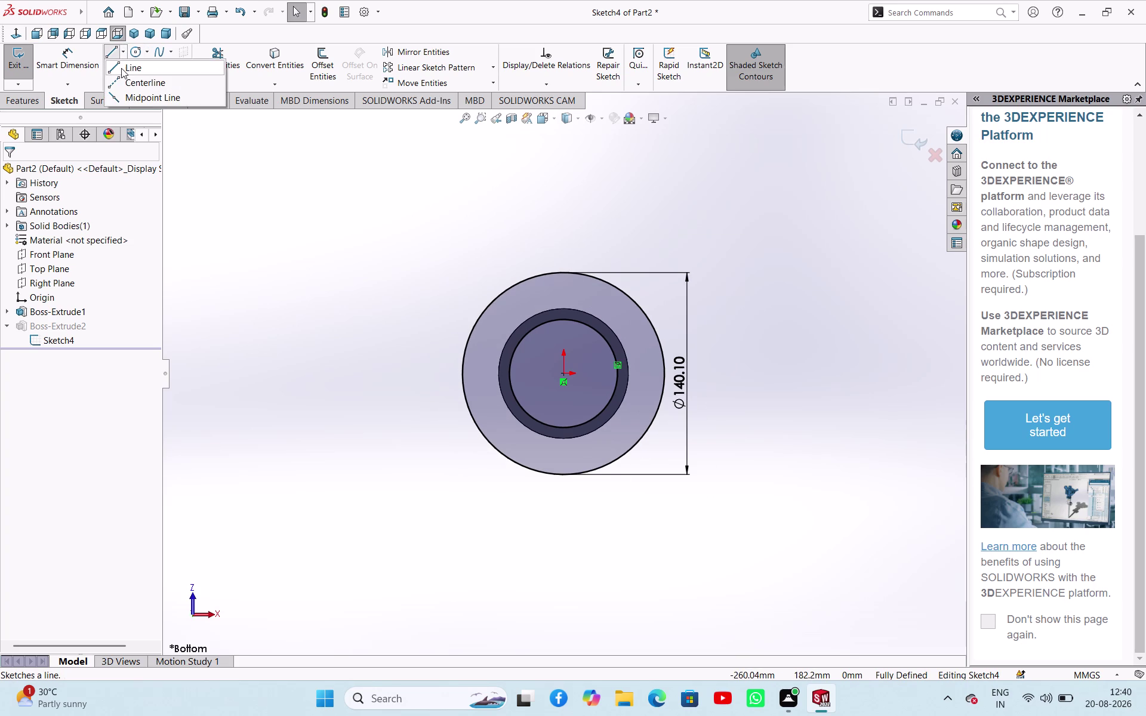
click(122, 77)
click(35, 367)
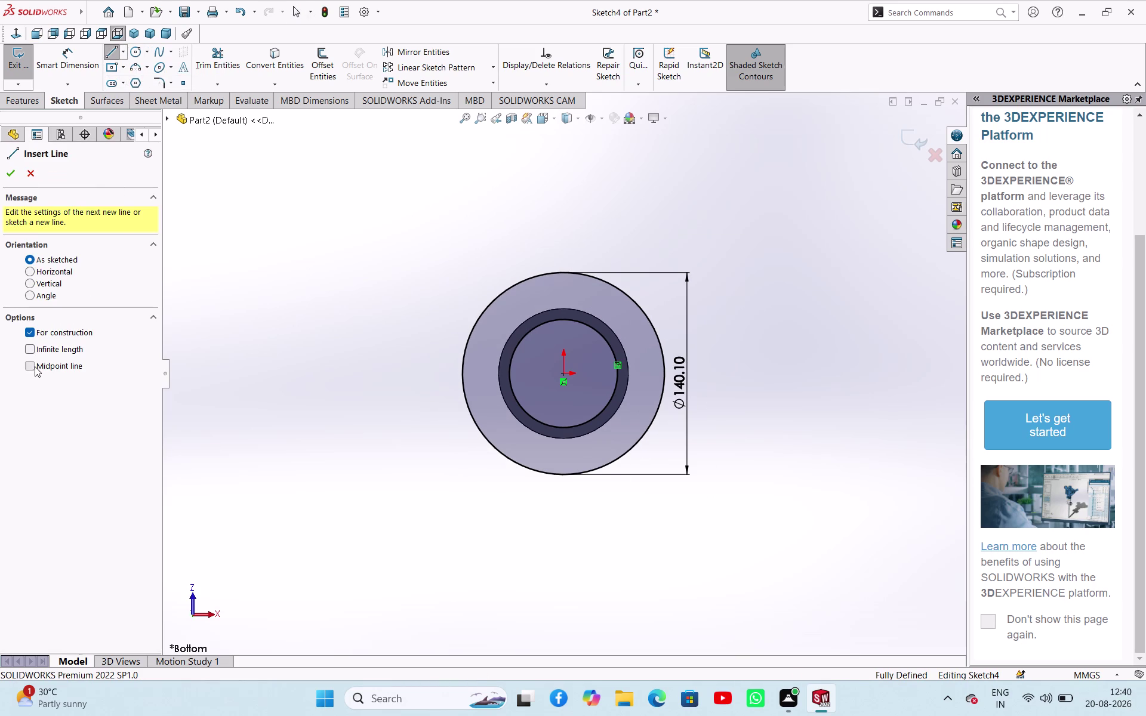
click(564, 376)
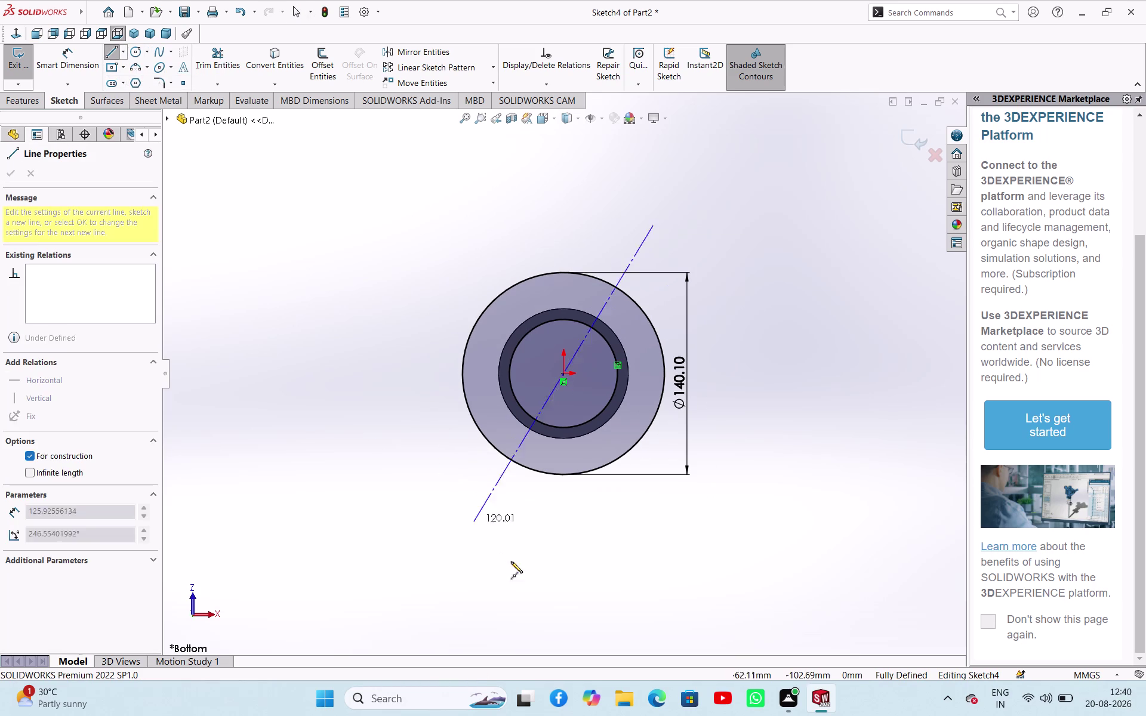
click(567, 583)
right_click(630, 515)
click(645, 525)
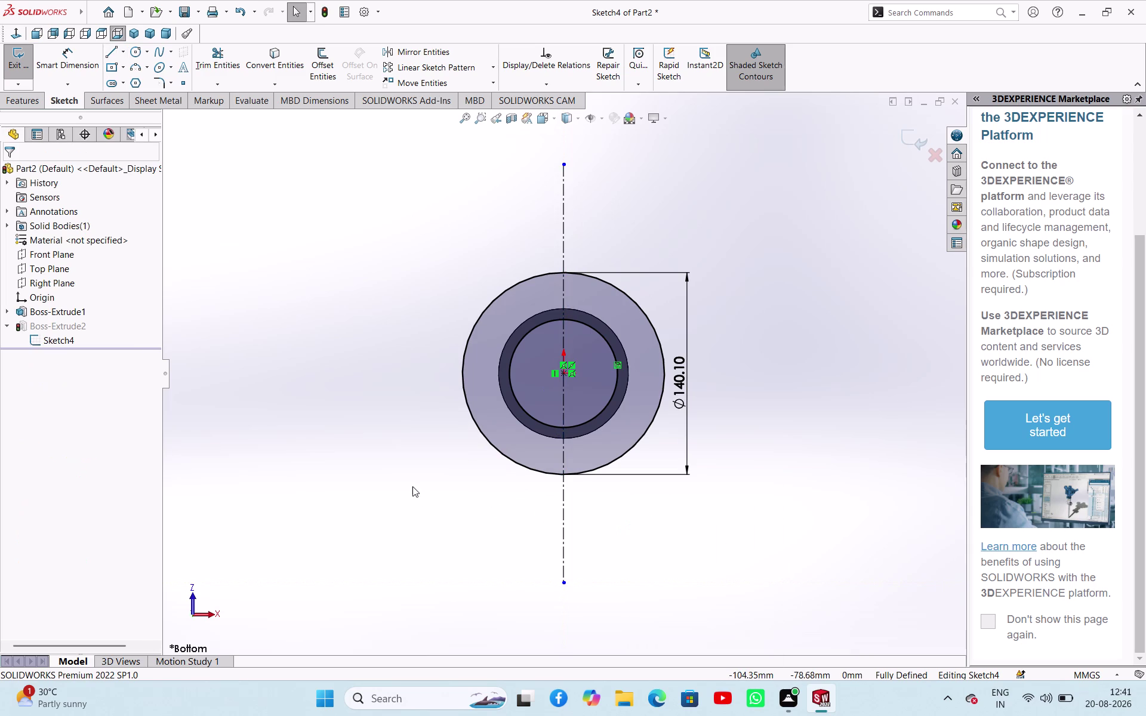
right_drag(405, 353, 337, 367)
right_drag(386, 310, 384, 168)
right_drag(390, 230, 491, 177)
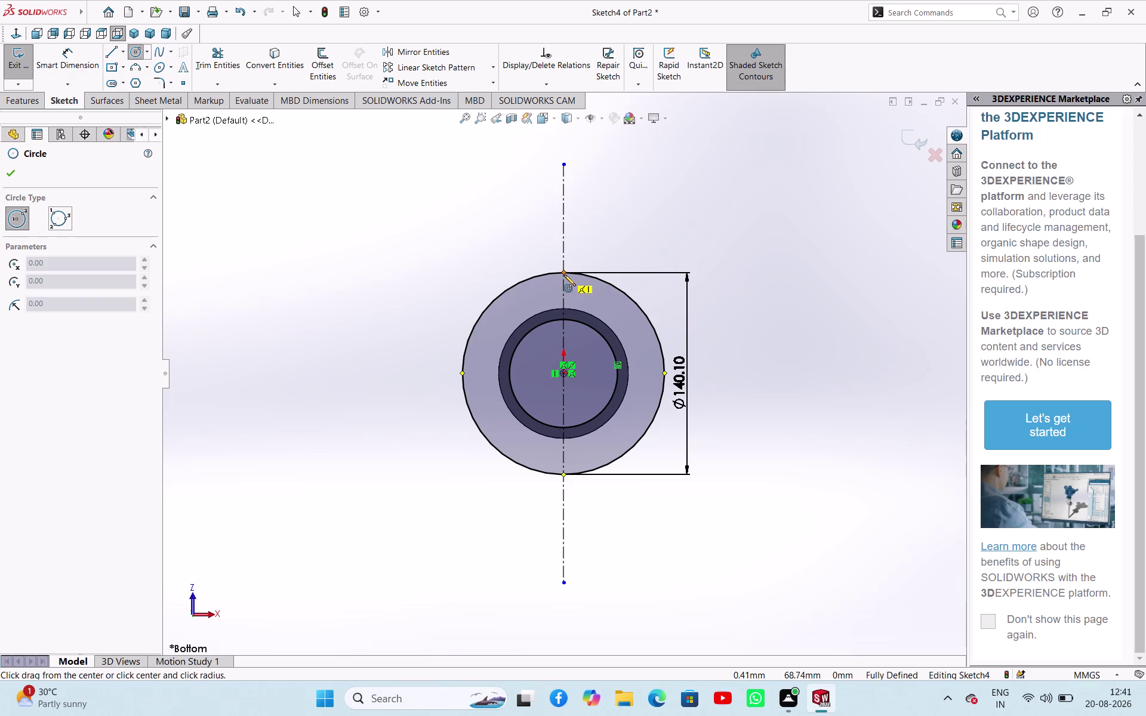
Draw a small and a larger concentric circle centred on the flange's top edge.
click(564, 275)
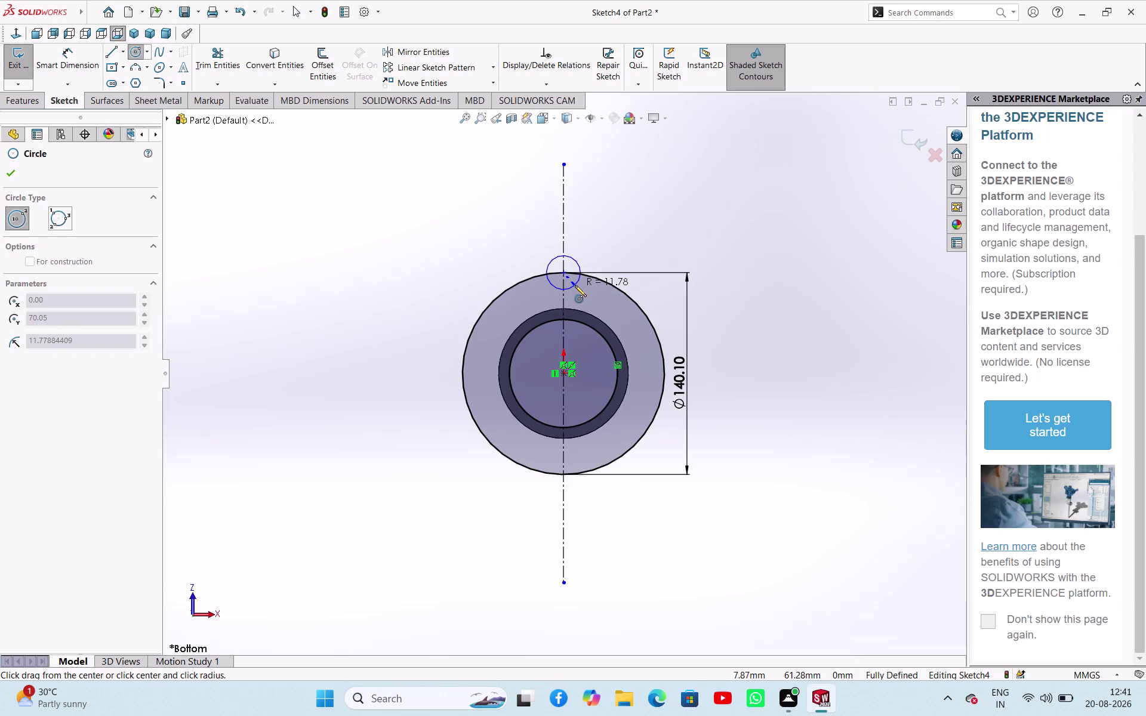
click(575, 285)
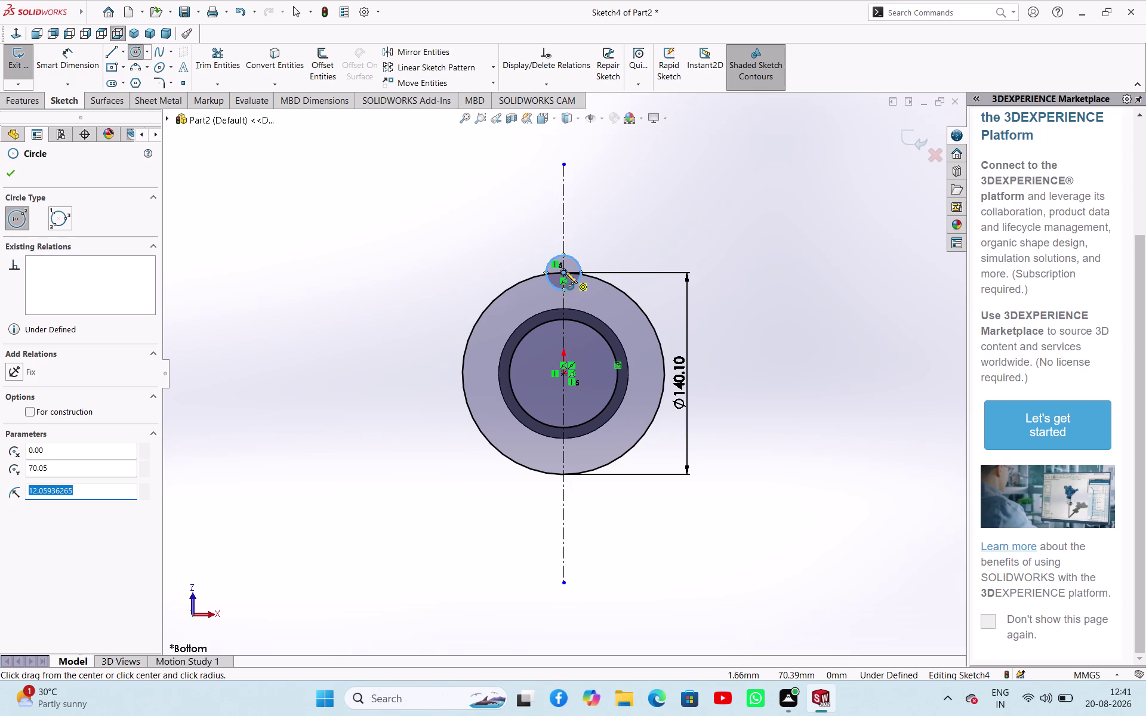
click(566, 272)
click(587, 291)
right_click(624, 230)
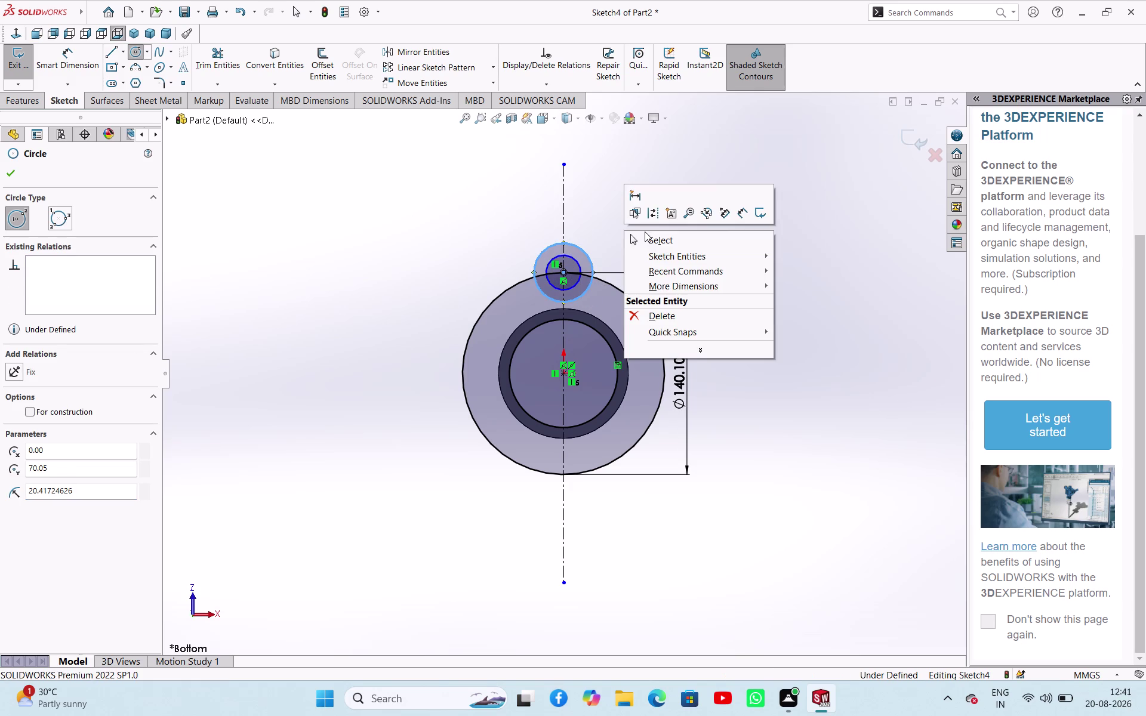
click(645, 241)
scroll(down, 3)
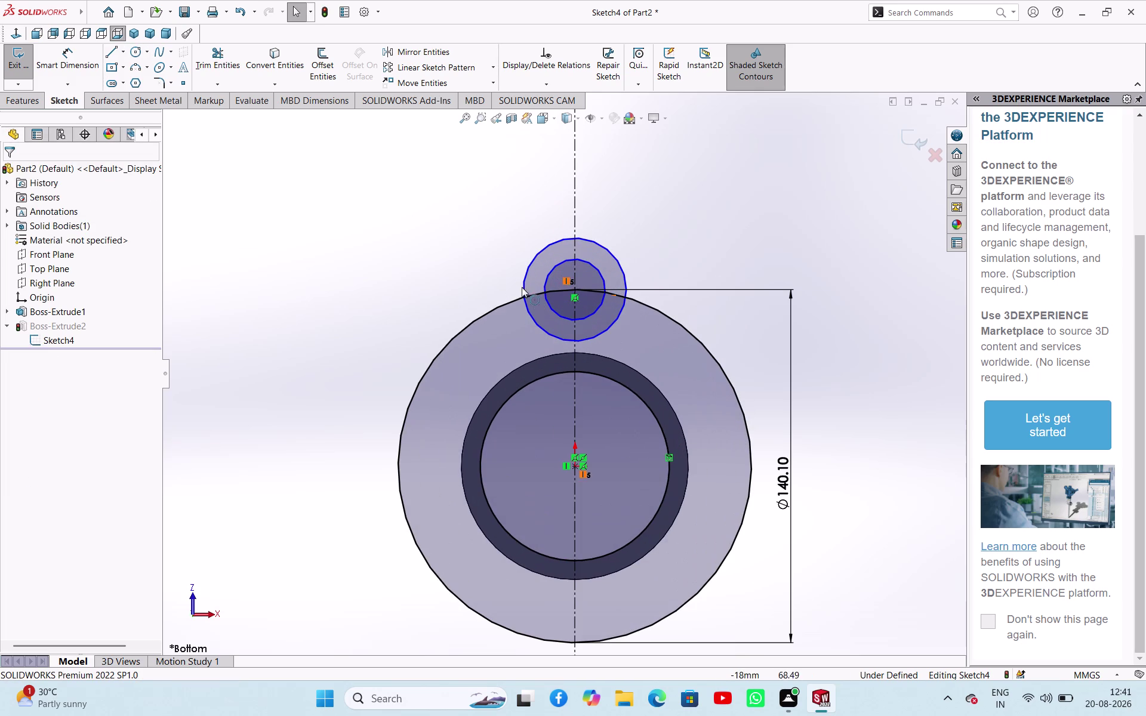
Try power-trimming the circles' lower parts inside the flange, then undo the trims.
click(210, 60)
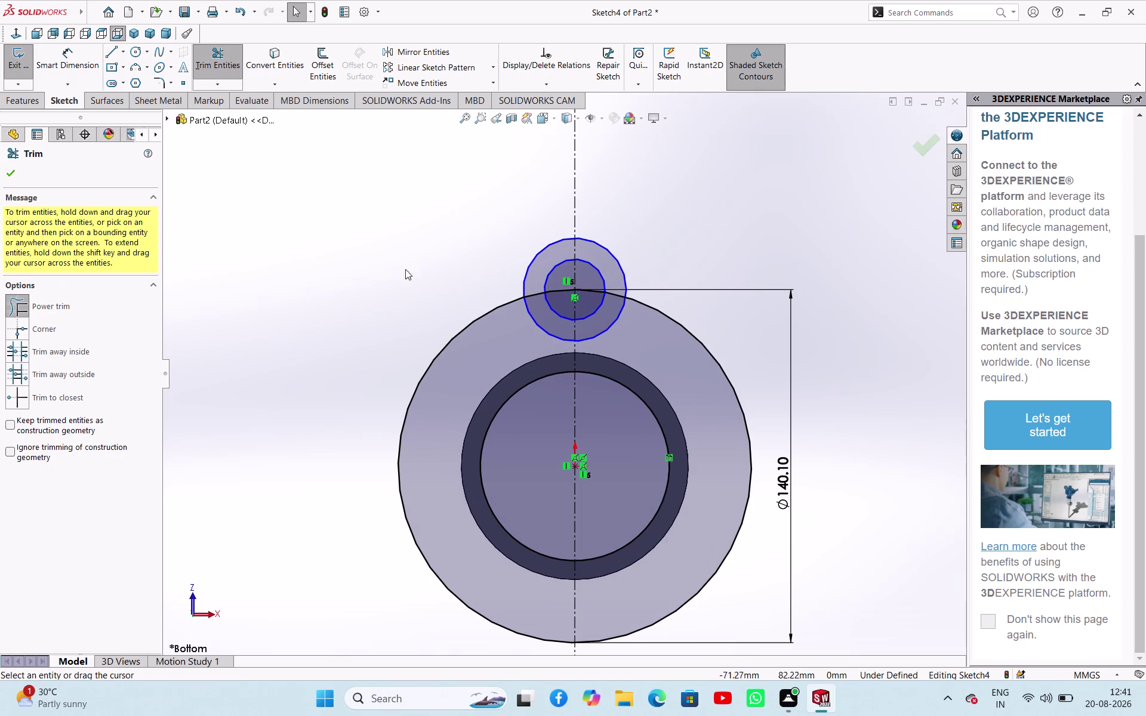
drag(524, 353, 610, 323)
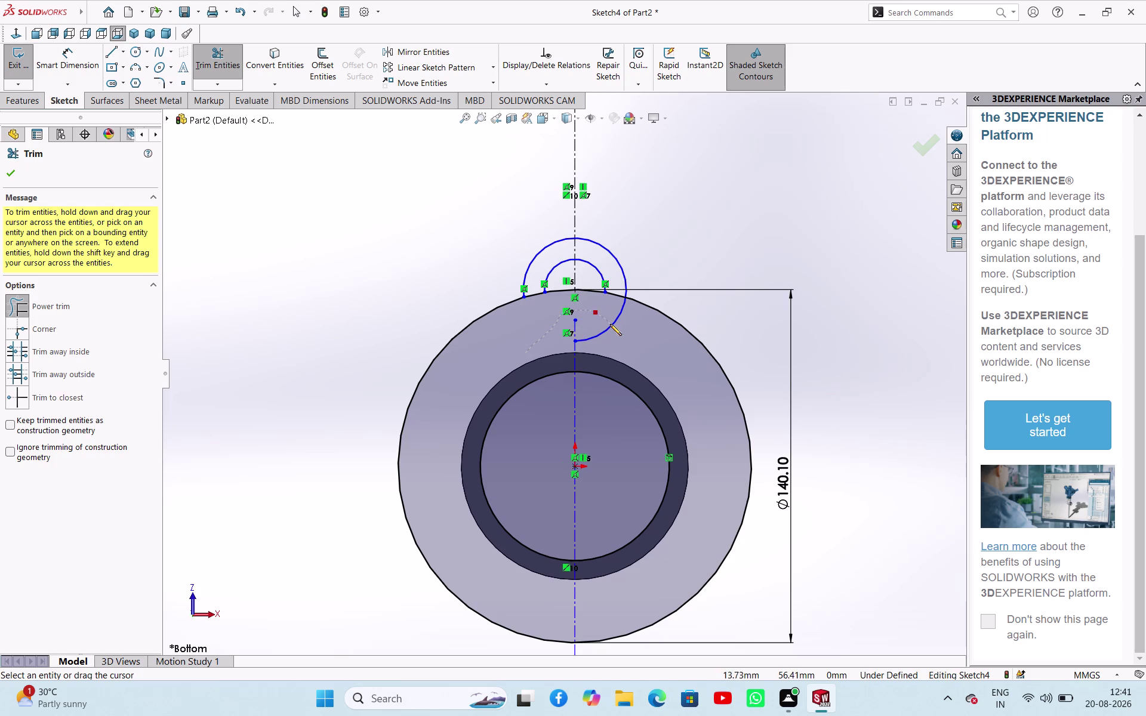
drag(610, 324, 600, 329)
right_click(355, 252)
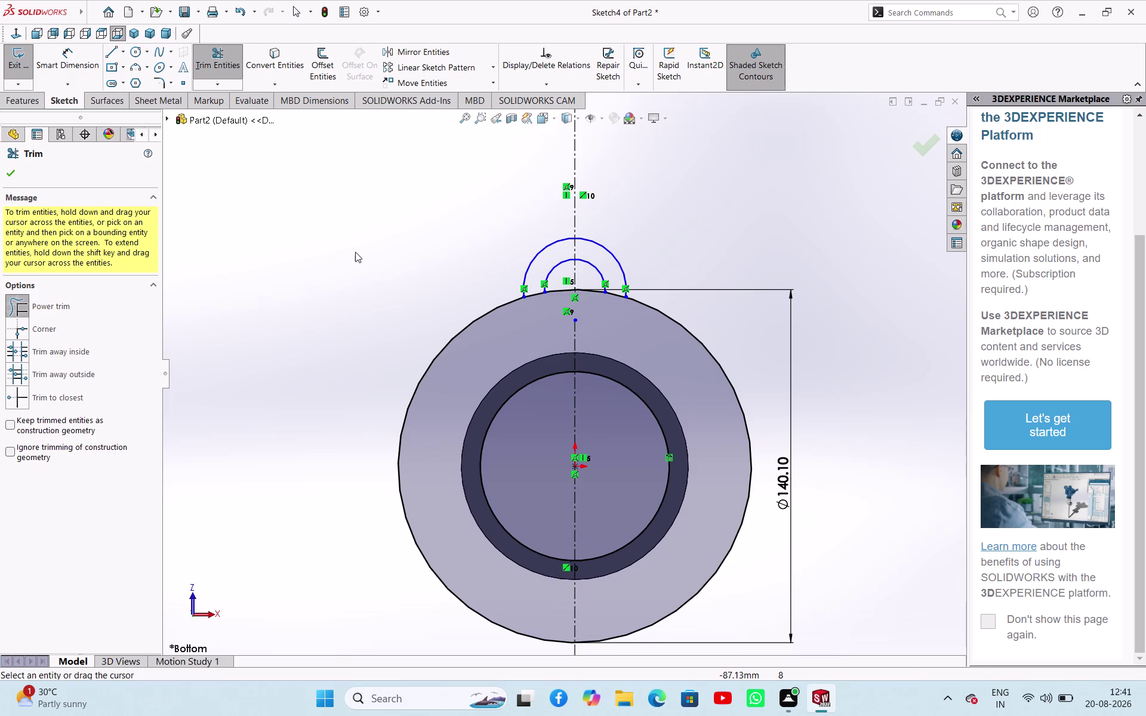
click(296, 264)
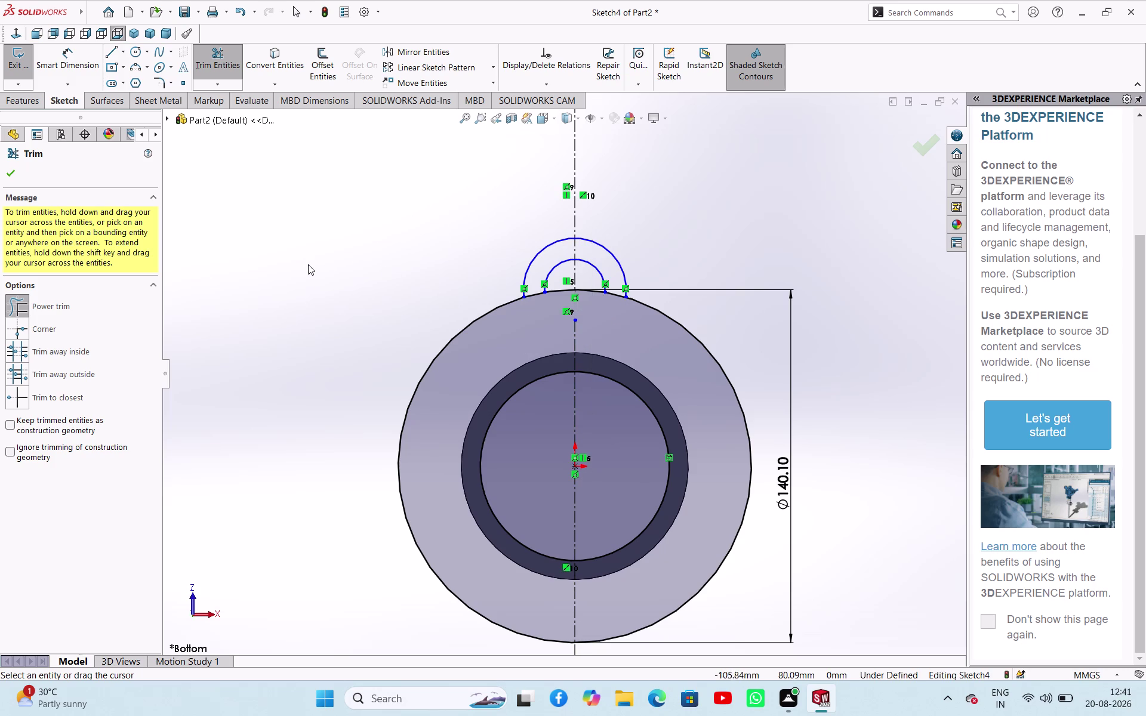
key(ctrl+z)
click(224, 66)
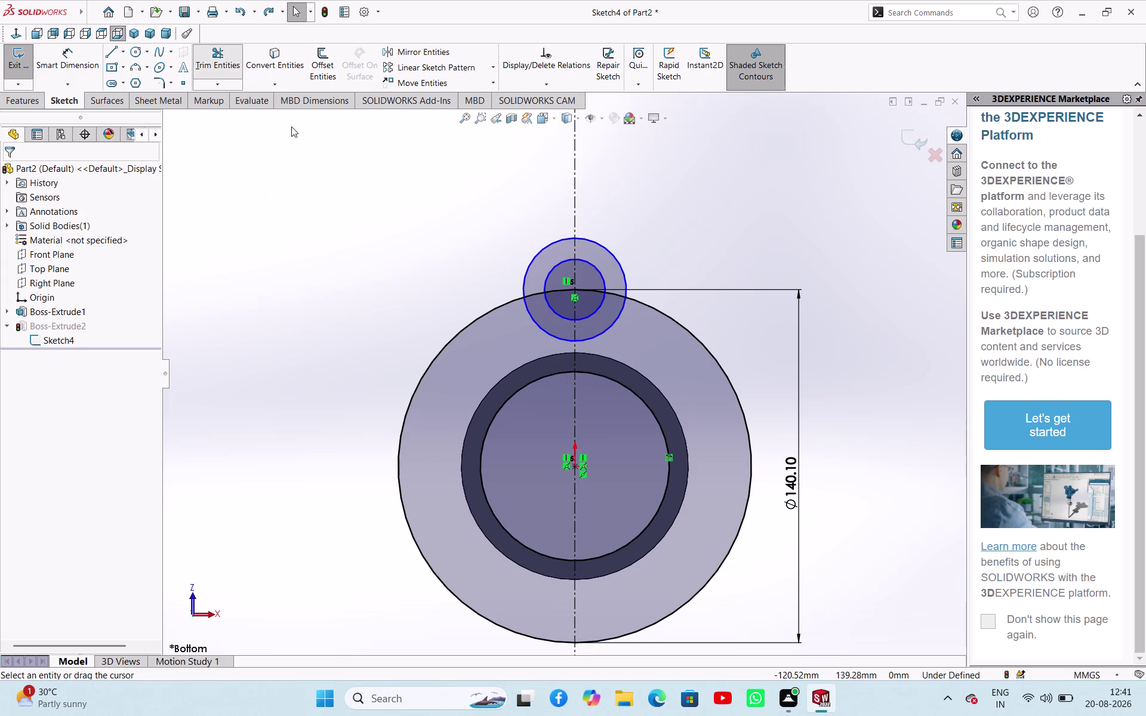
Retry trimming the circles' lower segments, then undo the last two trims.
drag(526, 346, 557, 309)
drag(624, 342, 593, 310)
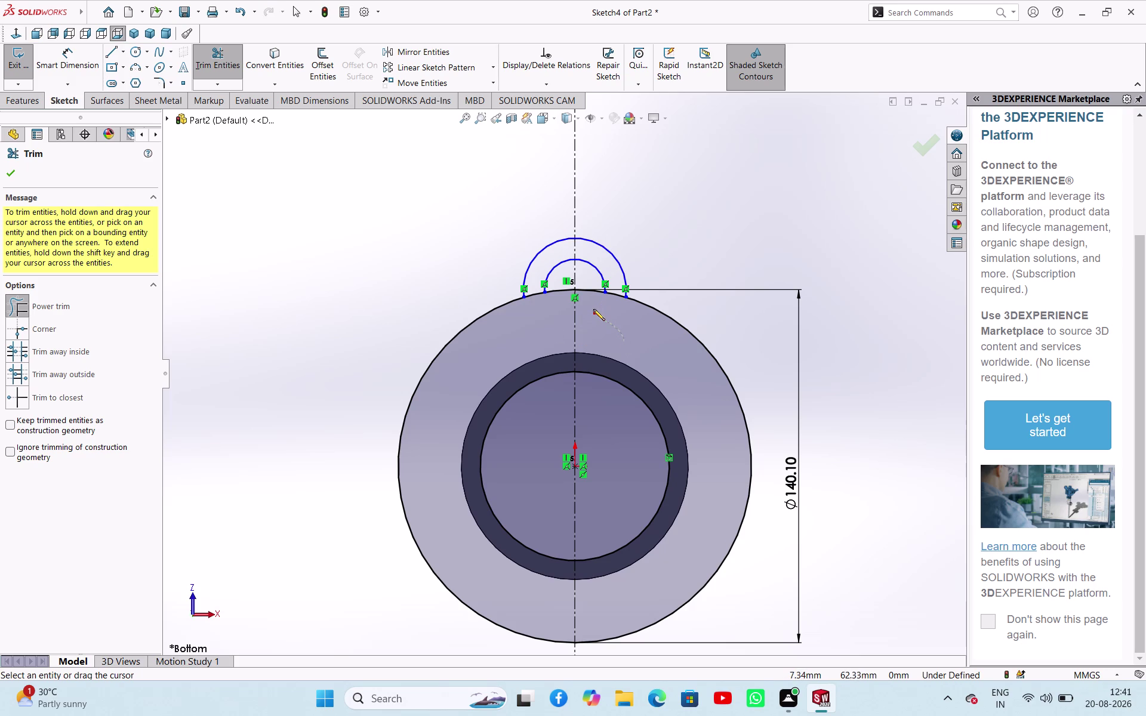
drag(593, 310, 627, 331)
key(ctrl+z)
key(ctrl+z)
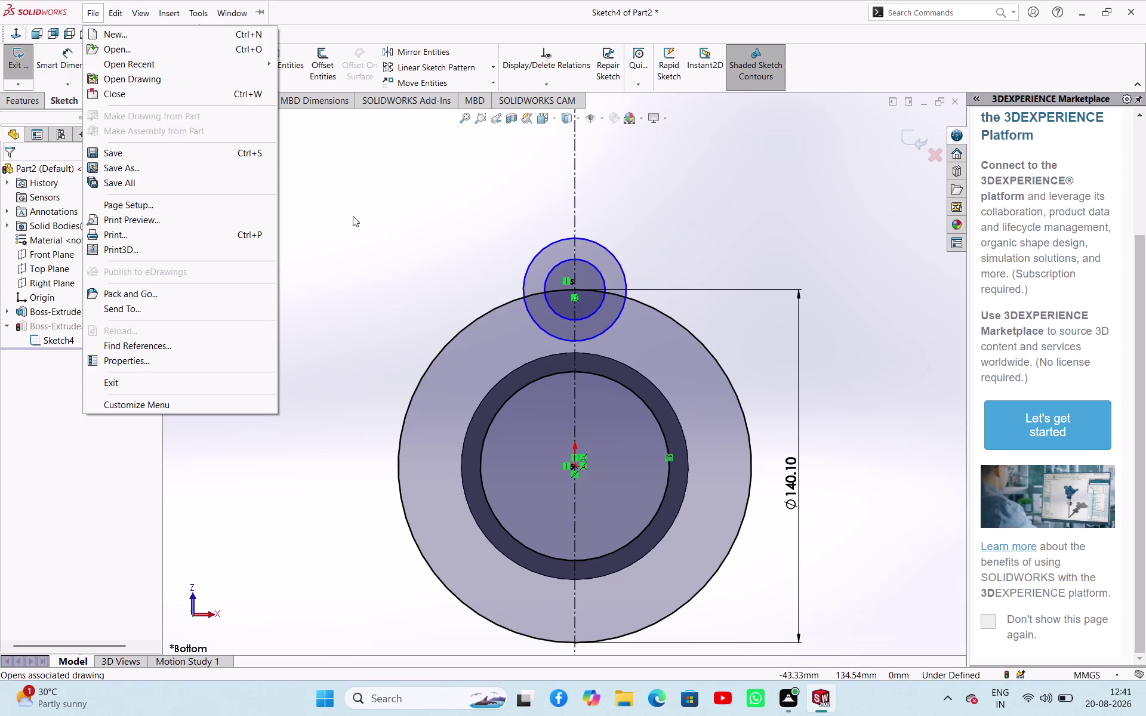
click(353, 216)
Trim away the larger circle's lower arc on both sides, keeping the small circle whole.
click(206, 52)
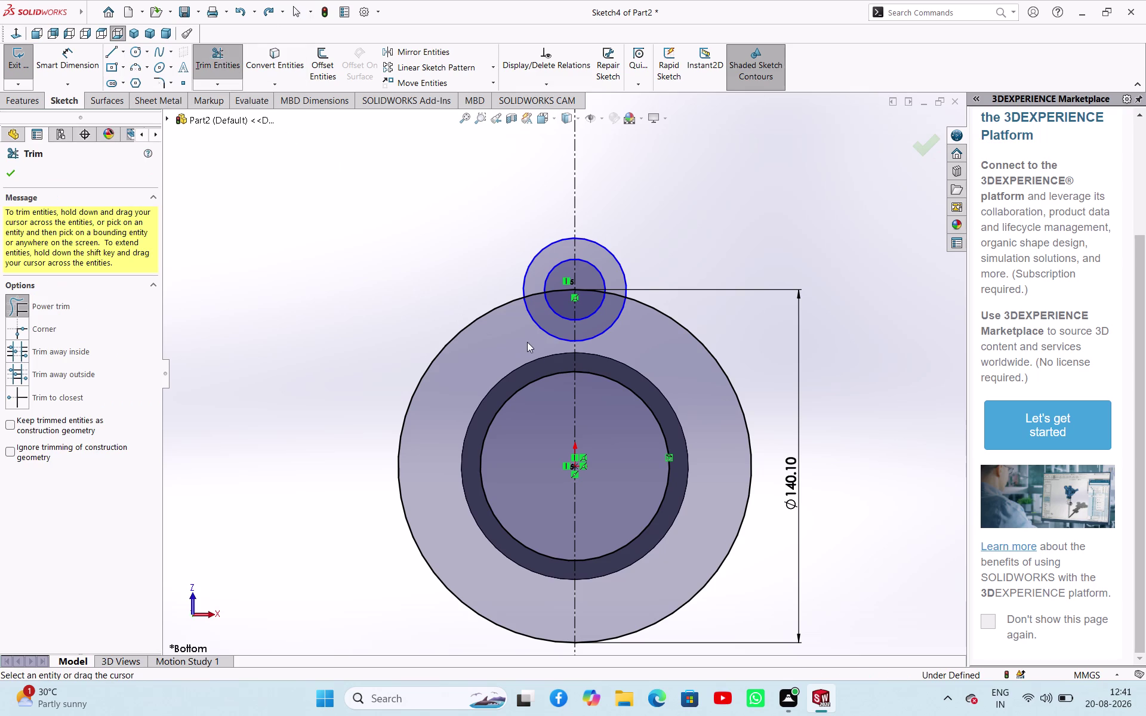
drag(527, 342, 542, 324)
drag(621, 331, 608, 318)
right_click(316, 288)
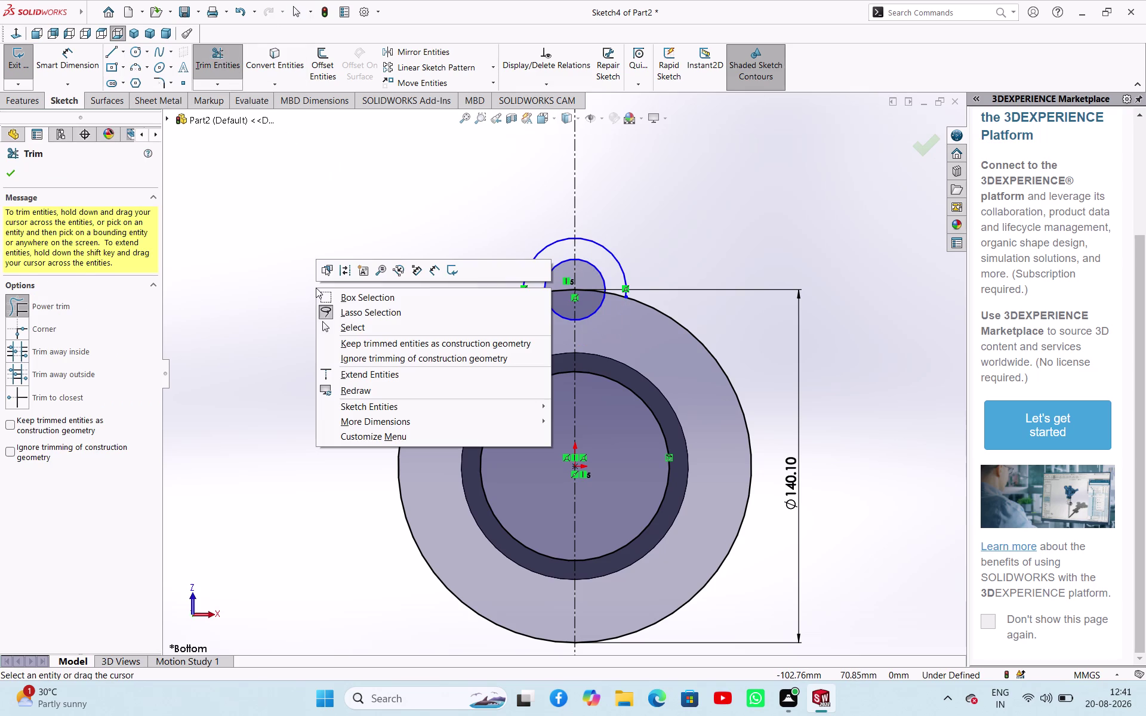
click(348, 329)
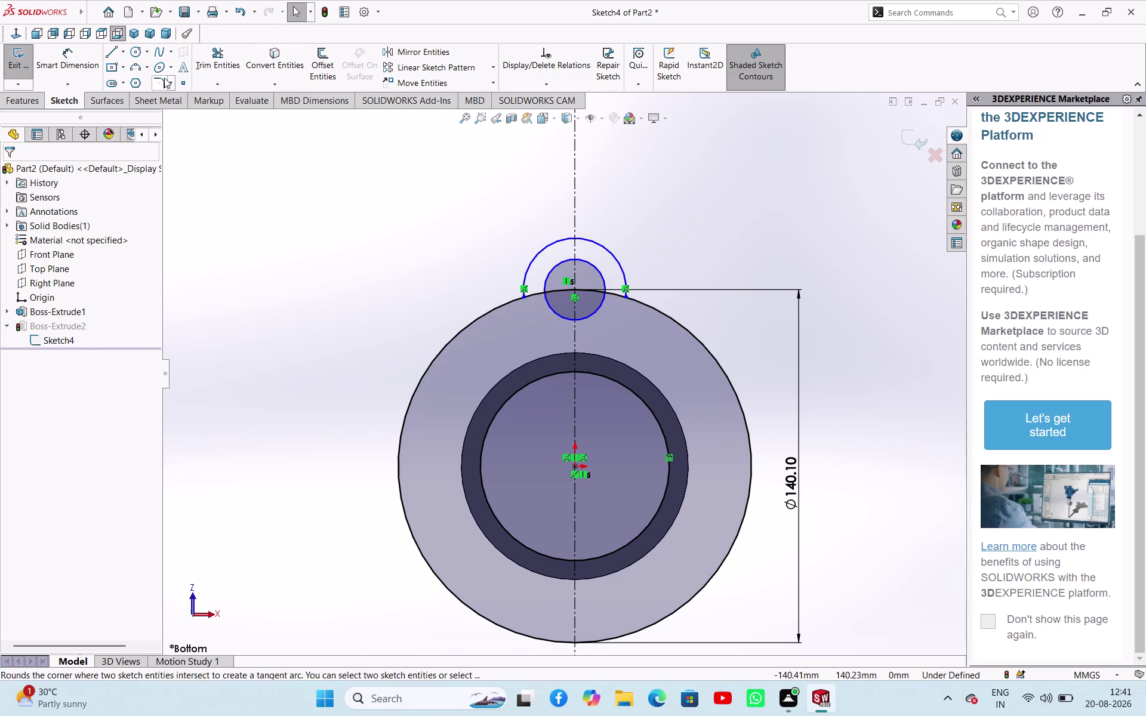
Attempt a sketch fillet between the lug arc and flange circle, then abandon it.
click(164, 78)
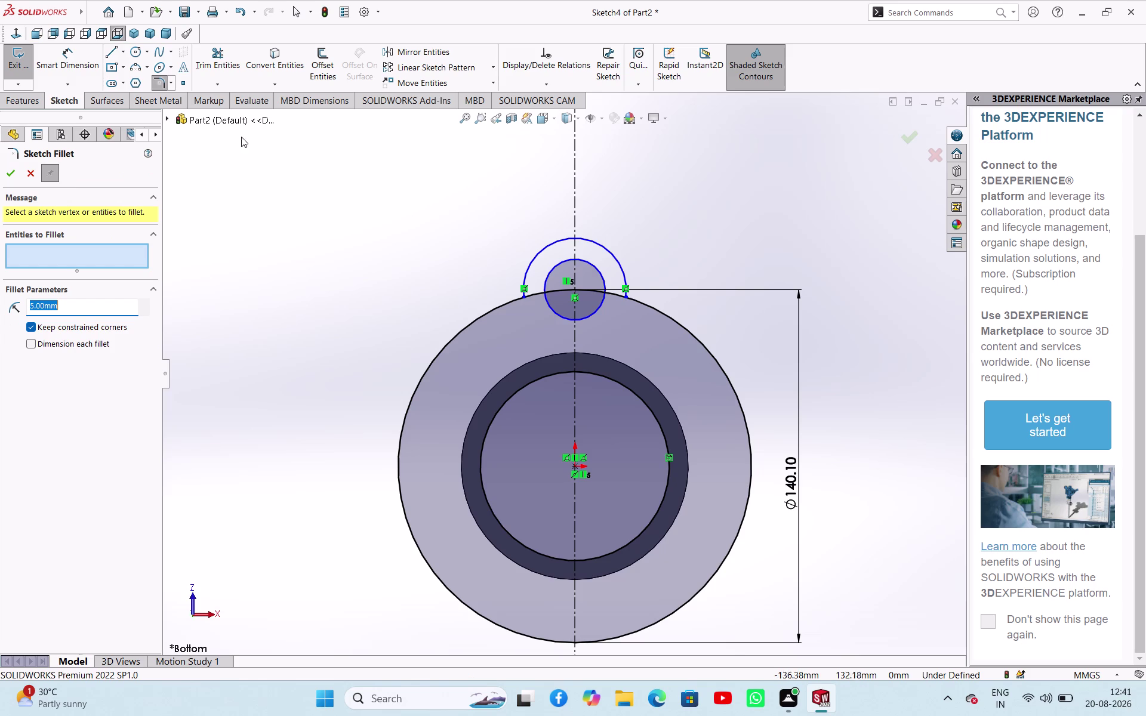
click(525, 272)
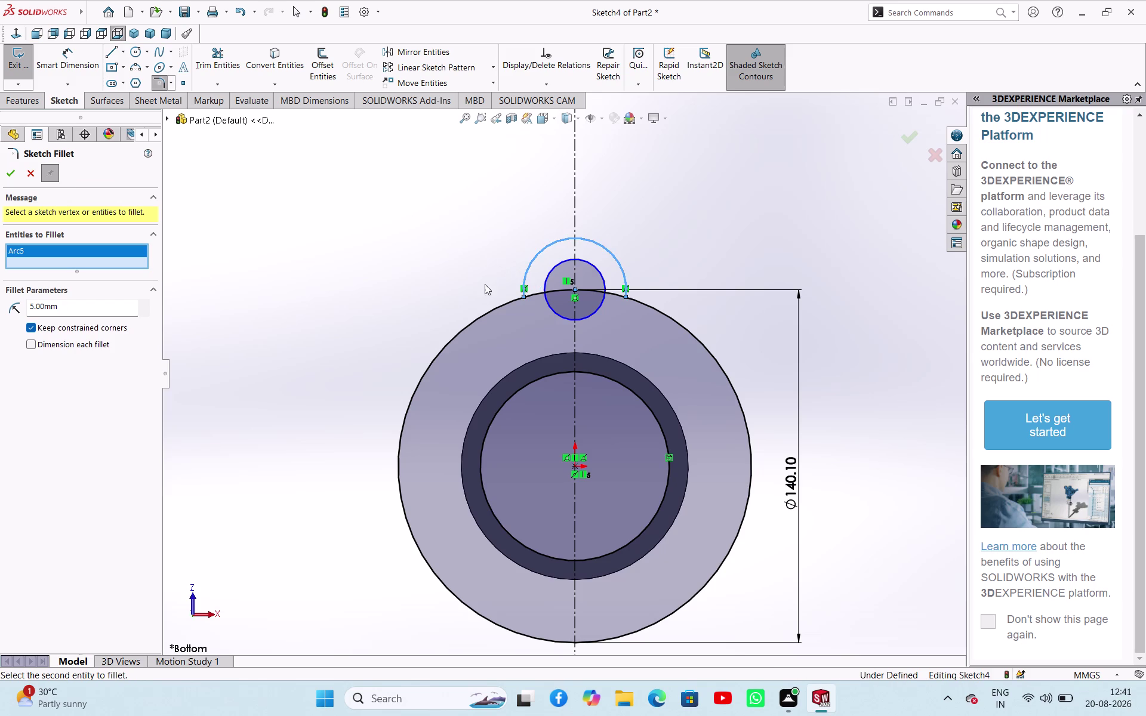
click(485, 315)
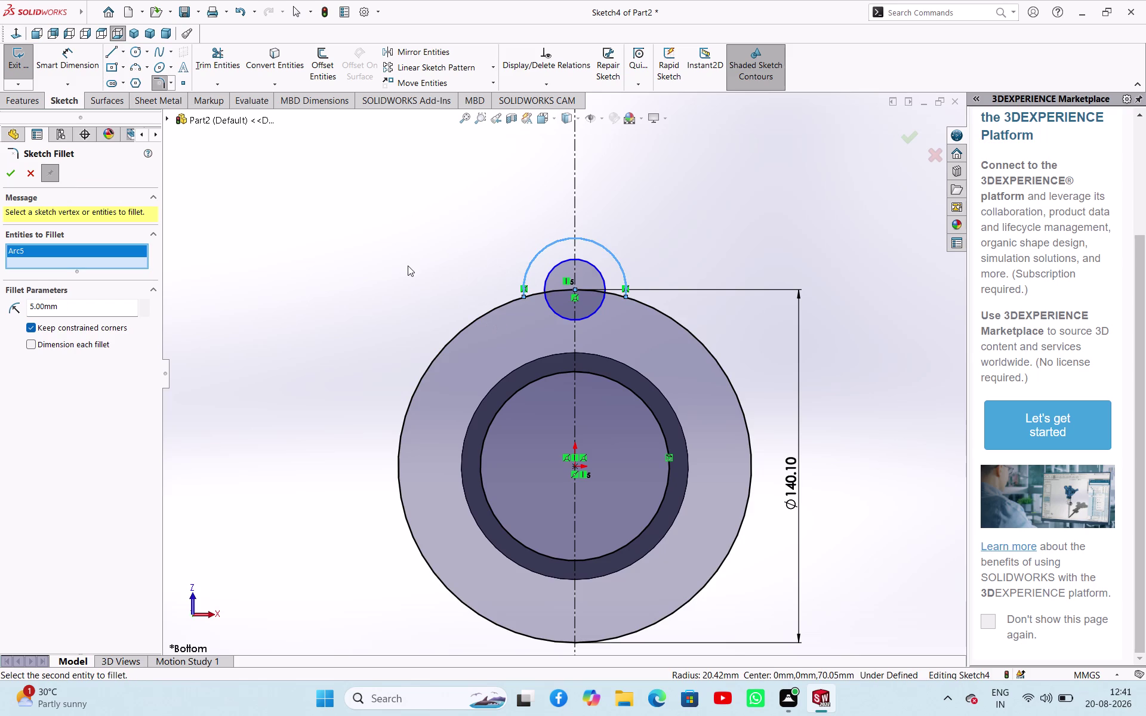
click(408, 266)
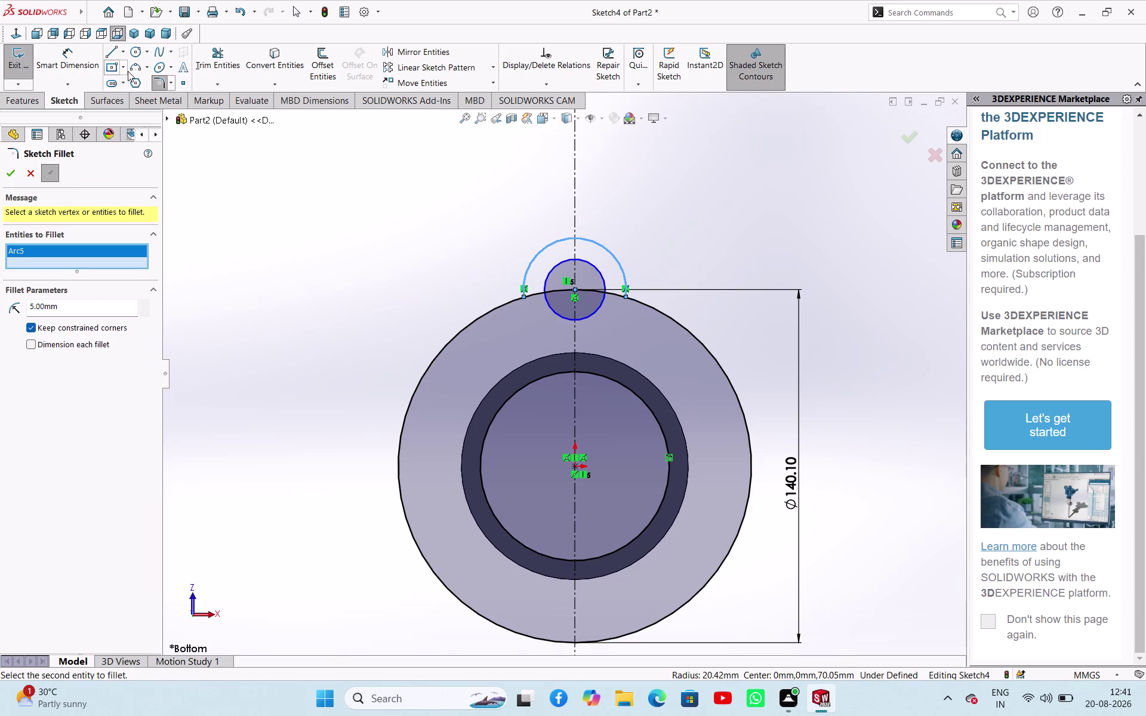
Draw a three-point arc from the flange circle to the lug's outer arc.
click(130, 71)
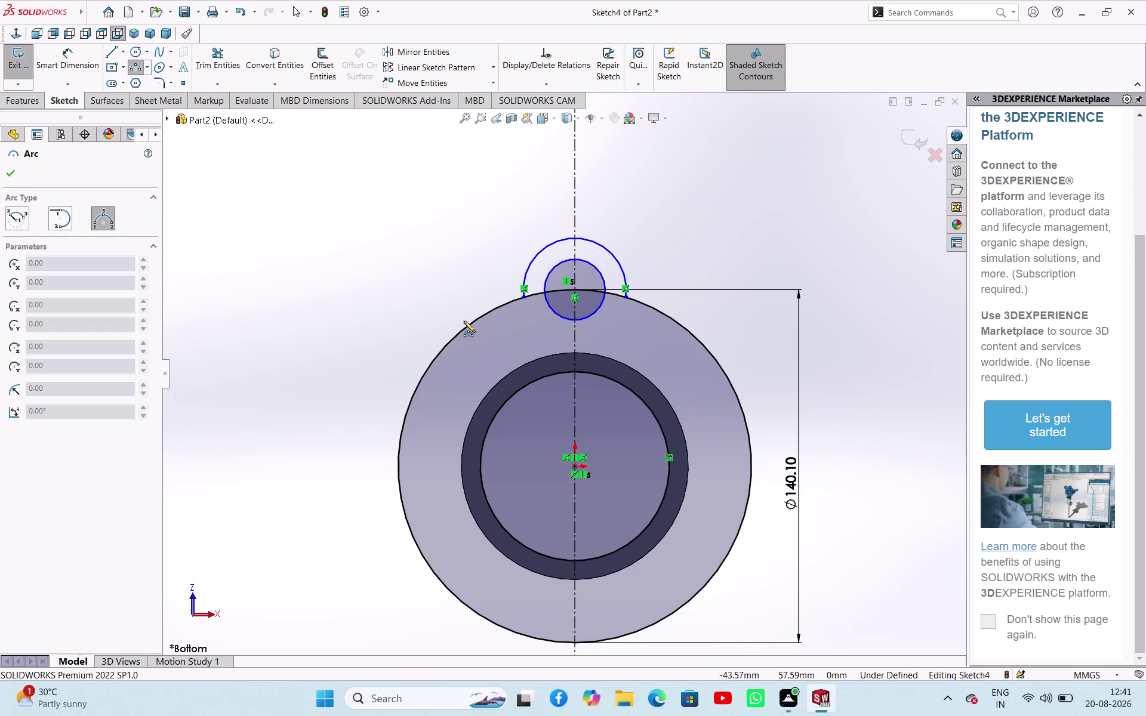
click(466, 325)
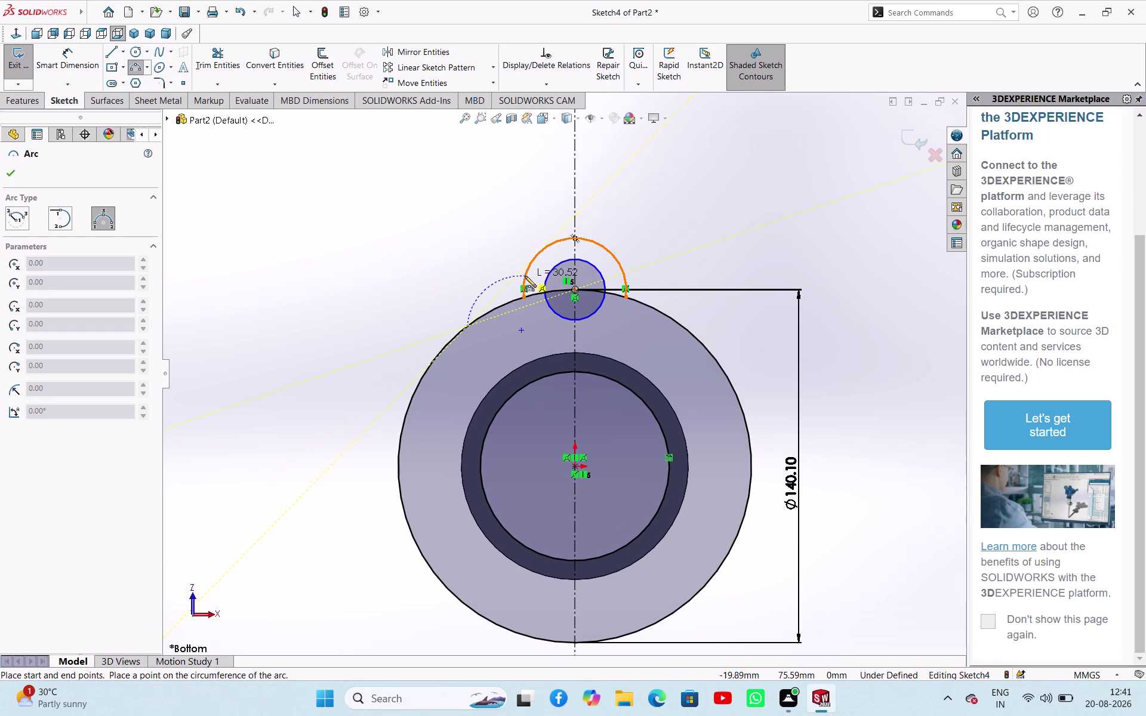
click(525, 276)
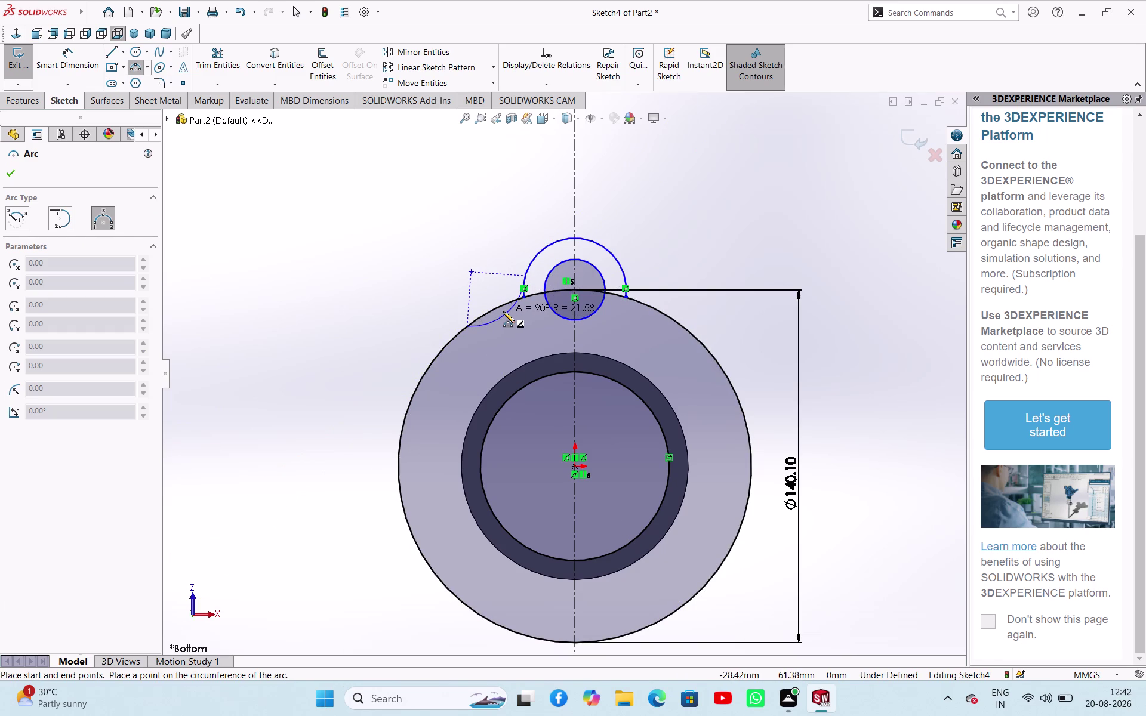
click(503, 312)
right_click(366, 305)
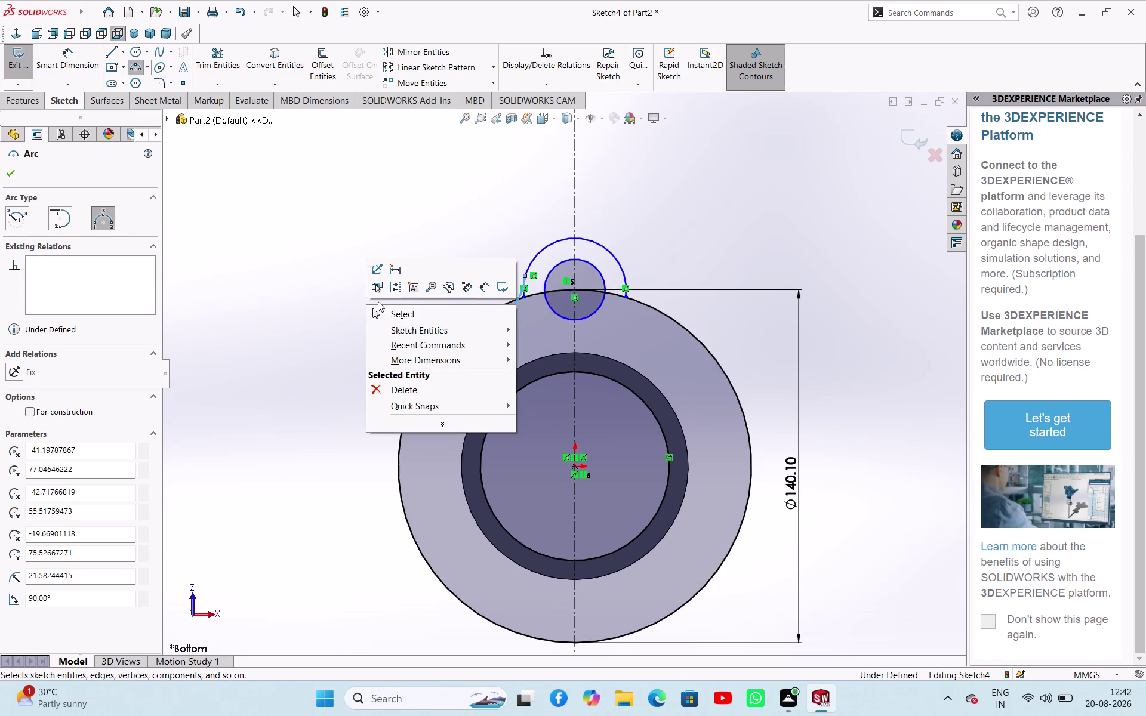
click(379, 313)
Make the new arc tangent to the flange circle.
click(342, 331)
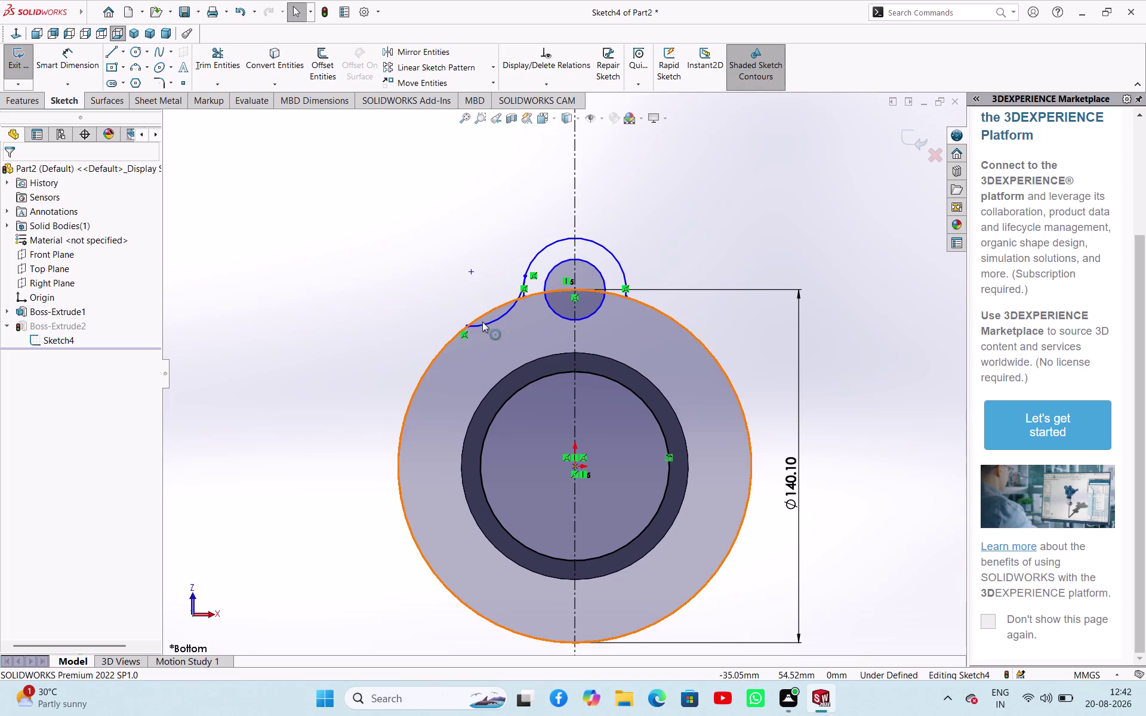
click(484, 324)
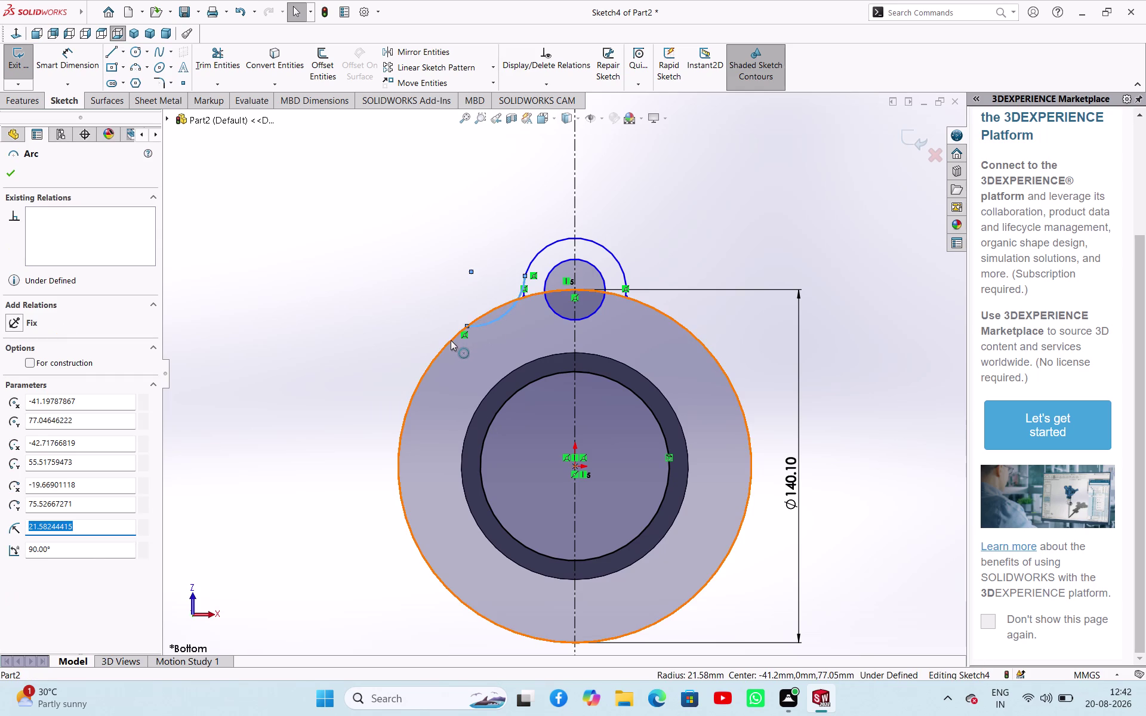
click(451, 340)
click(502, 293)
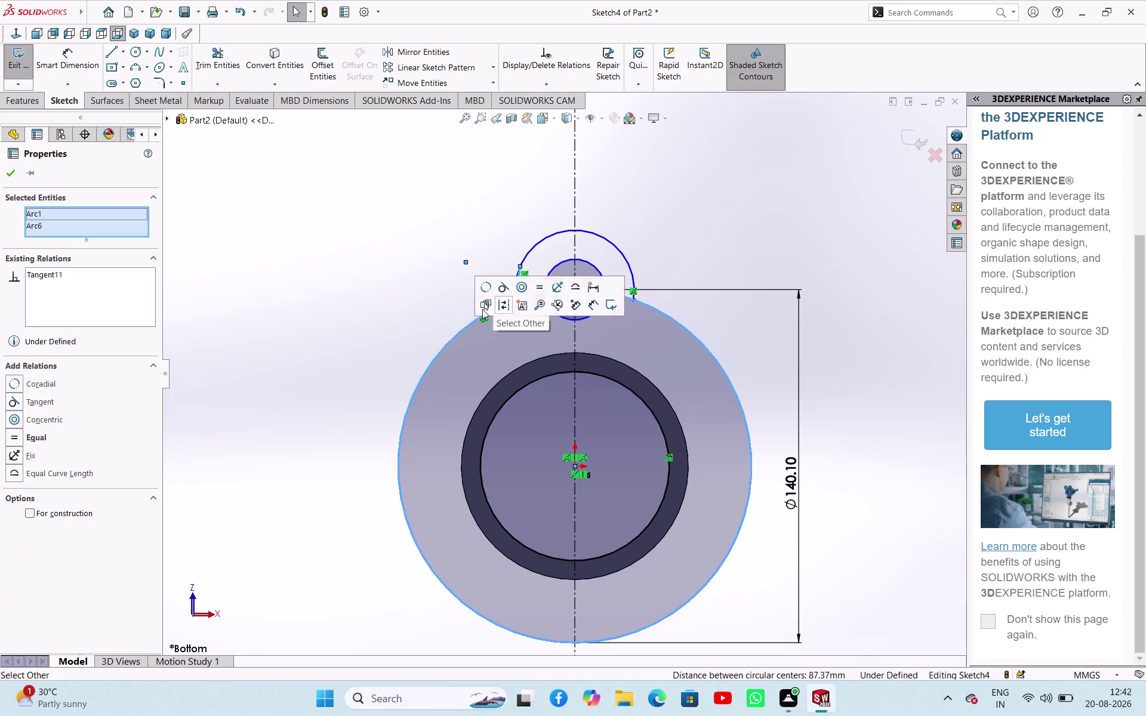
click(365, 335)
scroll(down, 3)
scroll(down, 3)
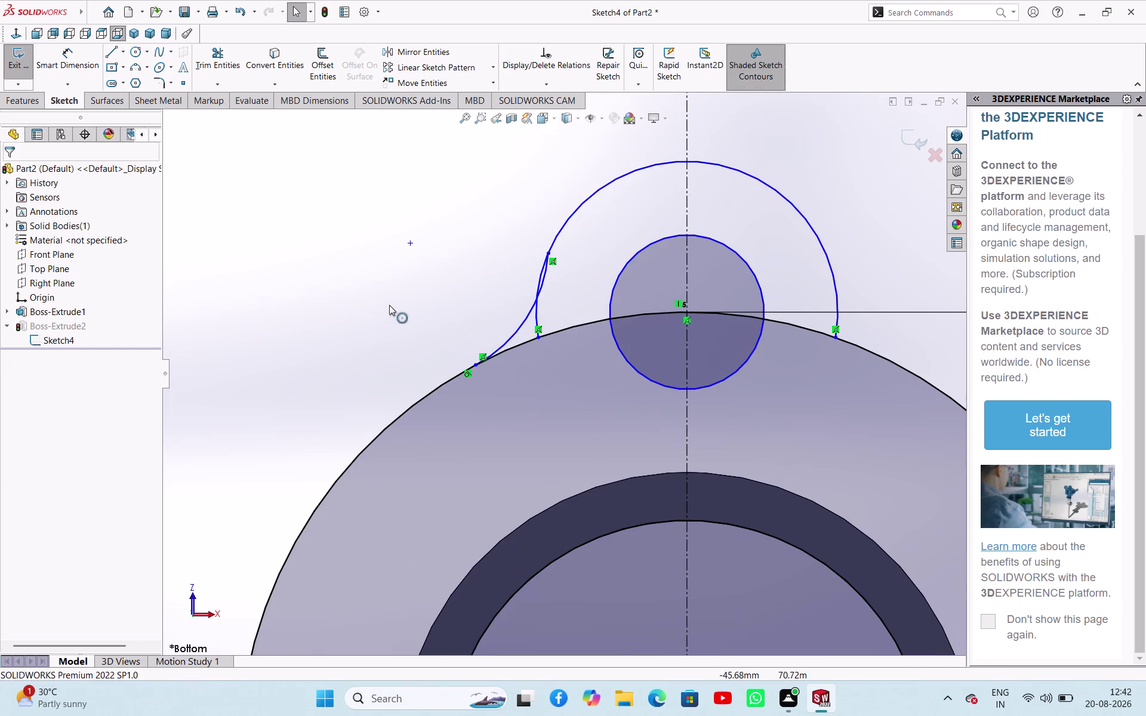
Make the transition arc tangent to the lug's outer arc.
click(389, 305)
click(536, 316)
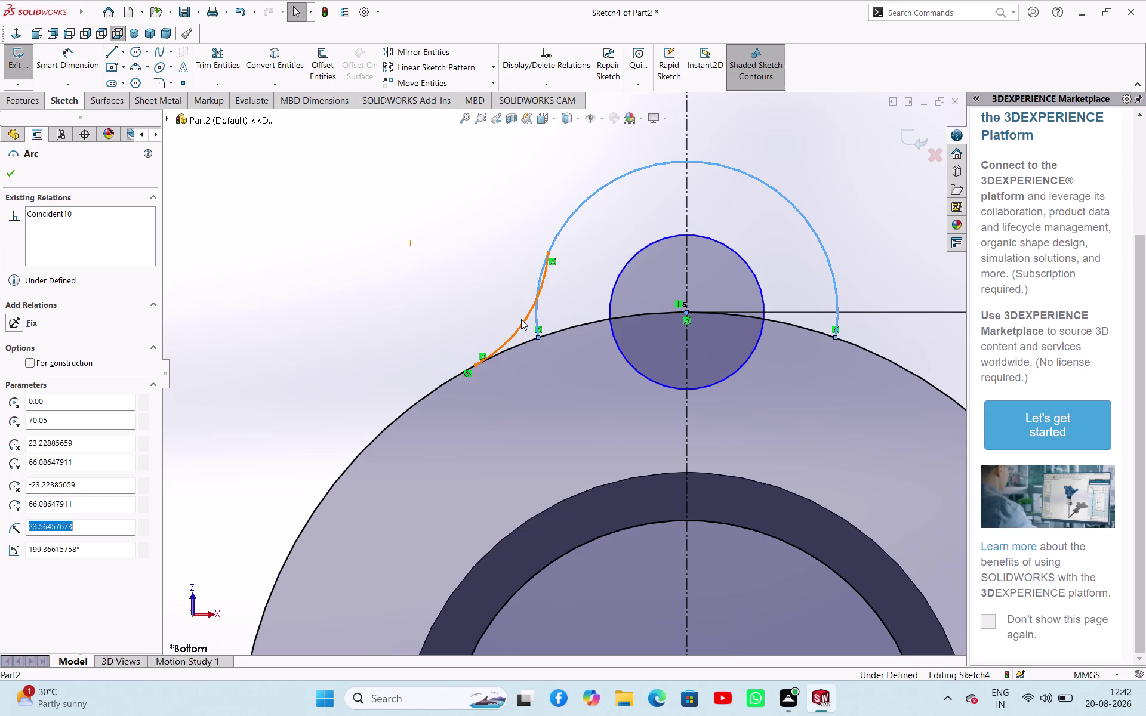
click(522, 320)
click(524, 323)
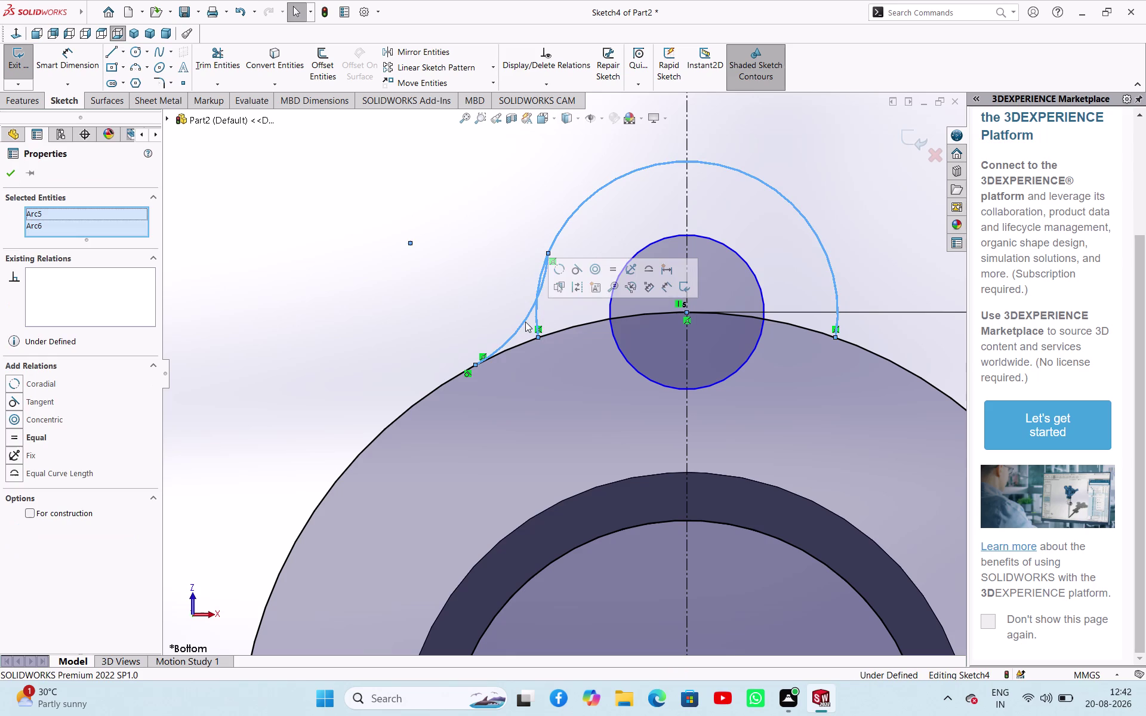
click(579, 271)
click(421, 298)
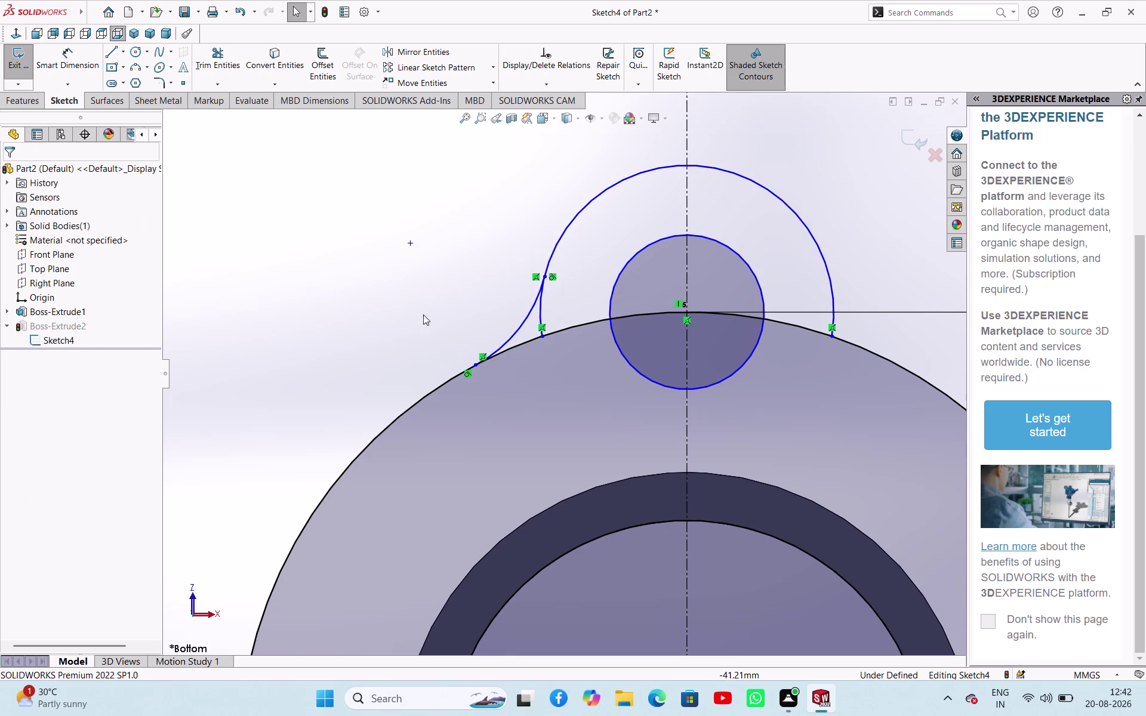
scroll(up, 3)
scroll(down, 3)
right_drag(372, 353, 388, 279)
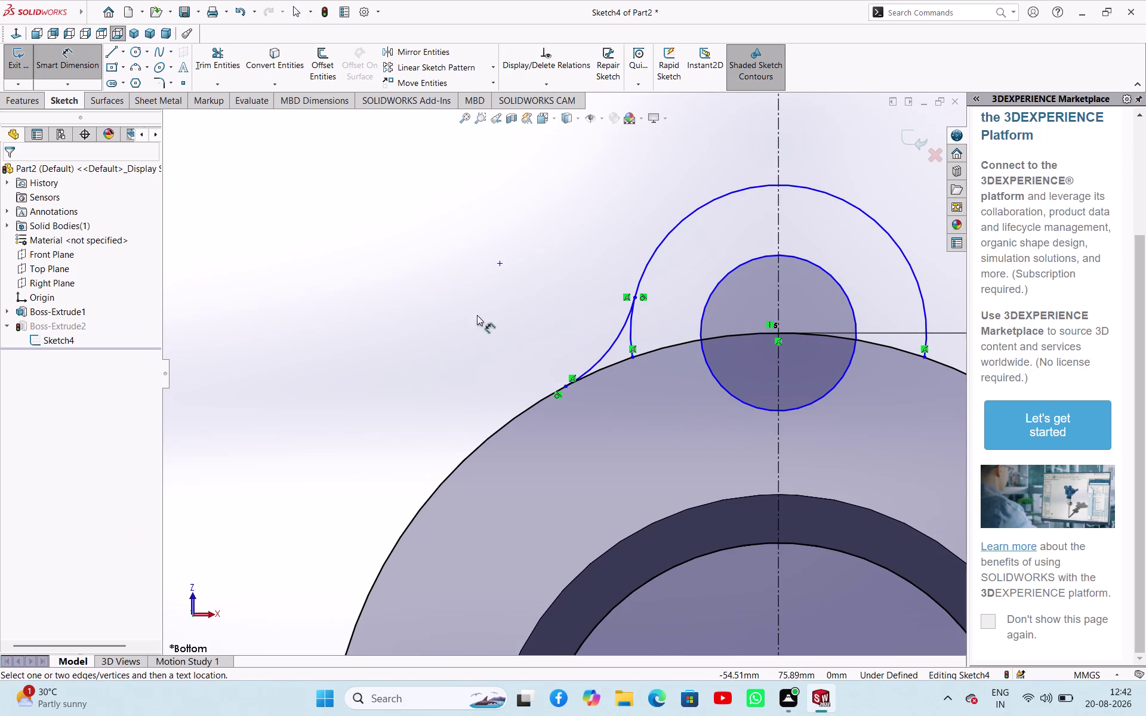
Dimension the left transition arc at R20 and the lug's outer arc at R16.
click(604, 353)
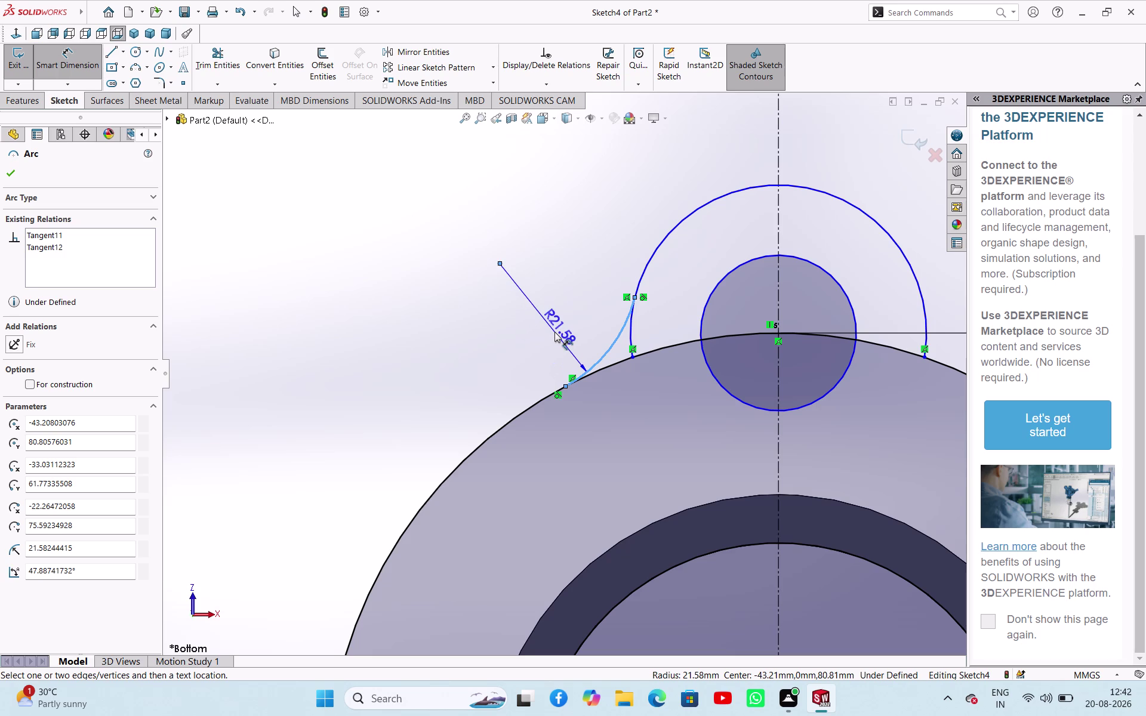
drag(555, 331, 563, 332)
text(20)
key(Return)
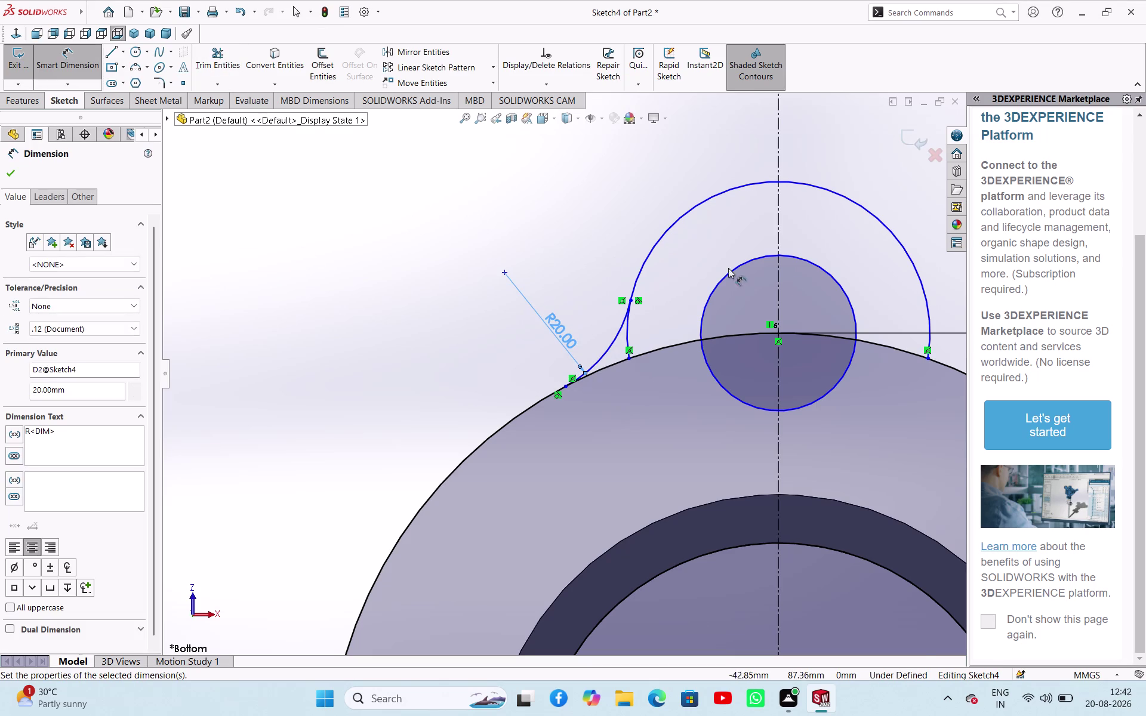
click(659, 240)
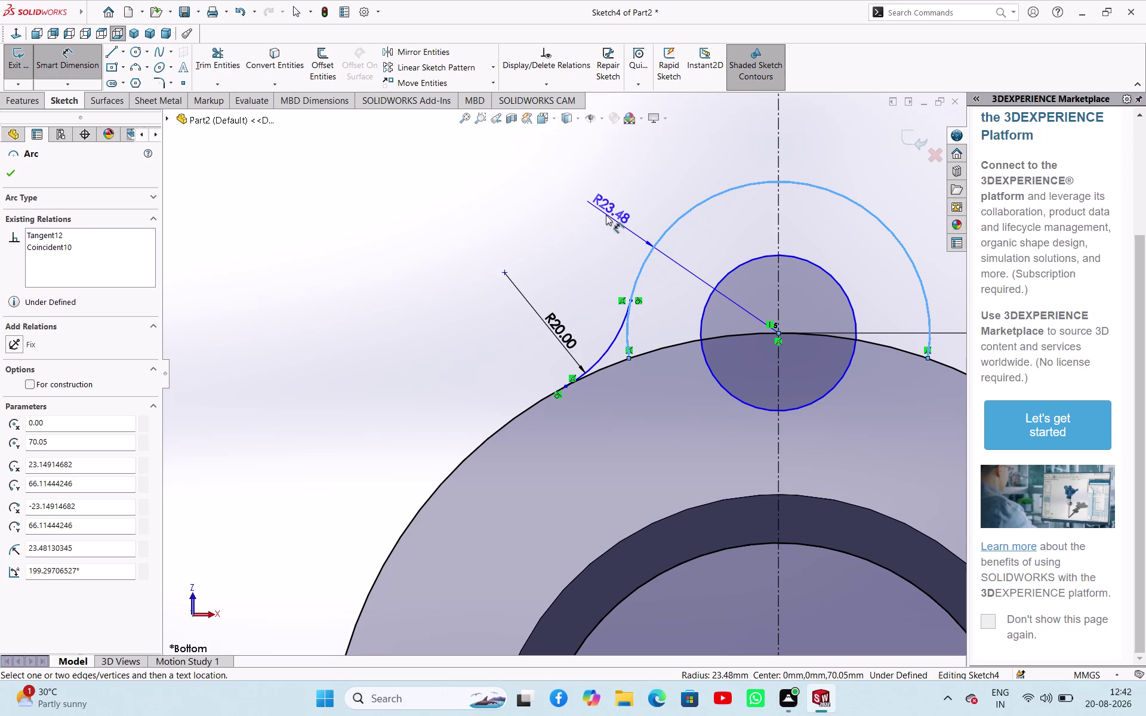
click(606, 215)
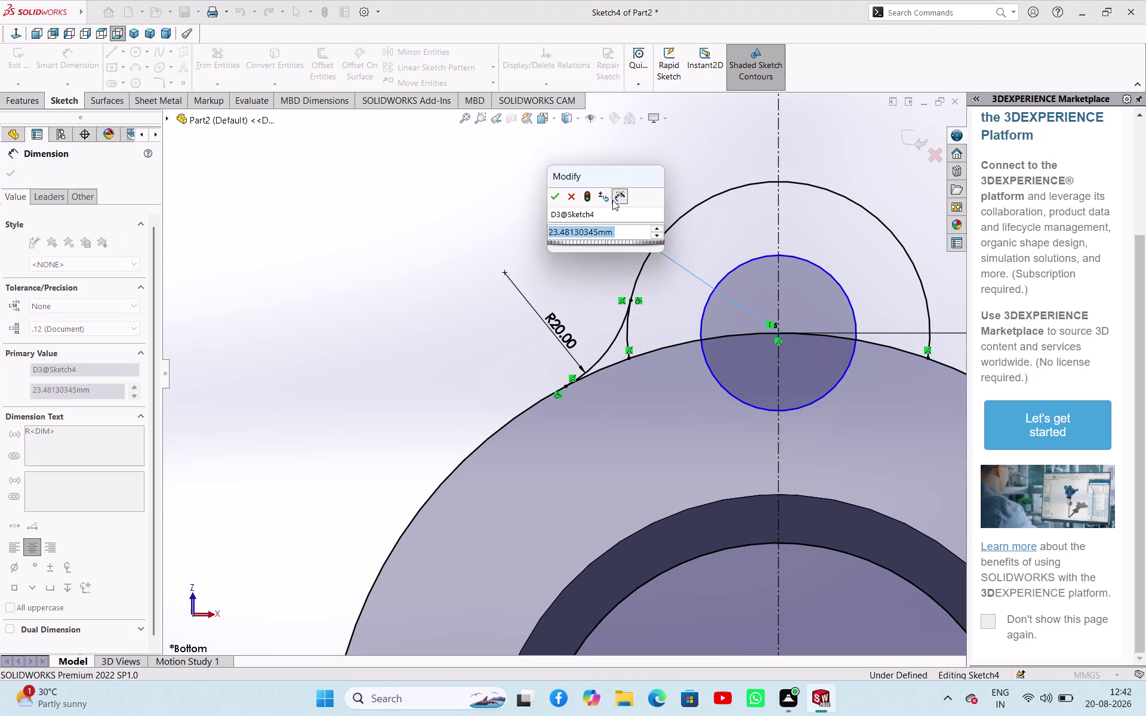
text(16)
key(Return)
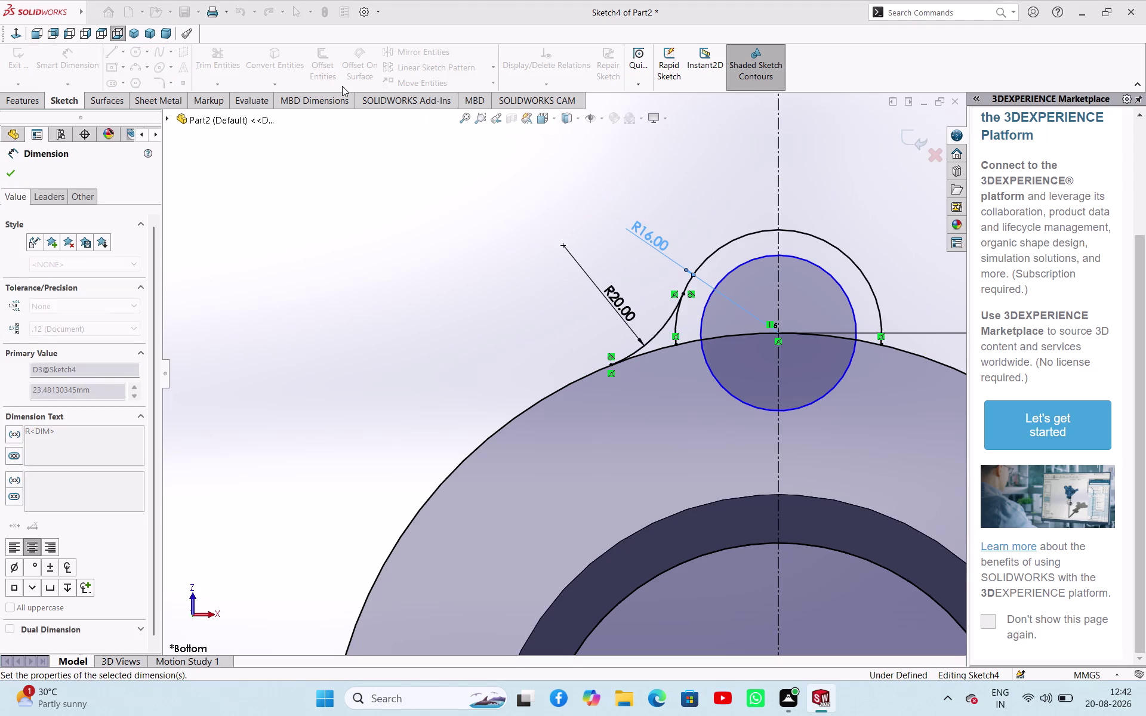
right_click(431, 302)
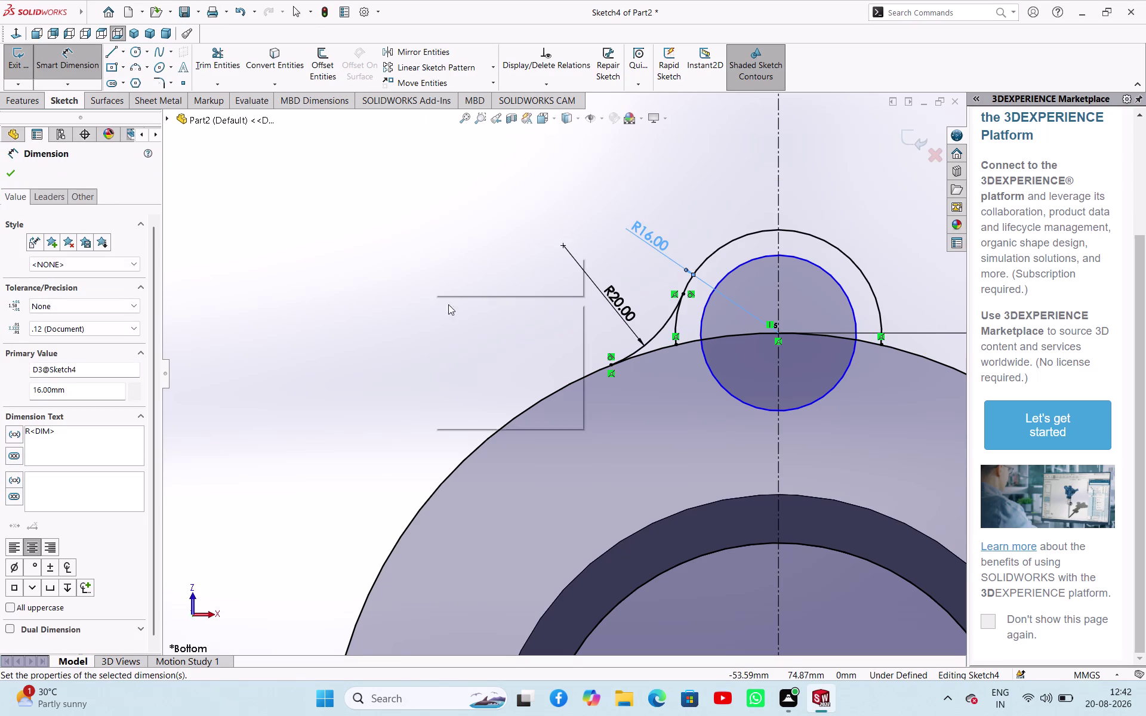
click(464, 345)
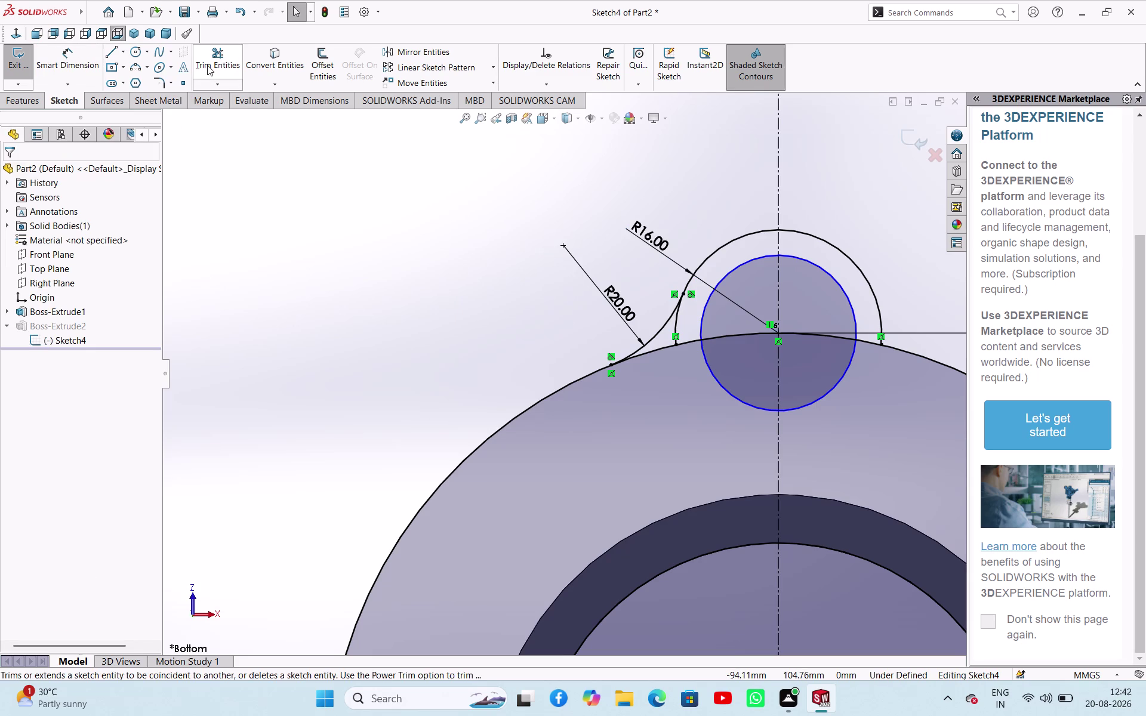
drag(207, 65, 224, 75)
drag(689, 323, 670, 341)
scroll(up, 3)
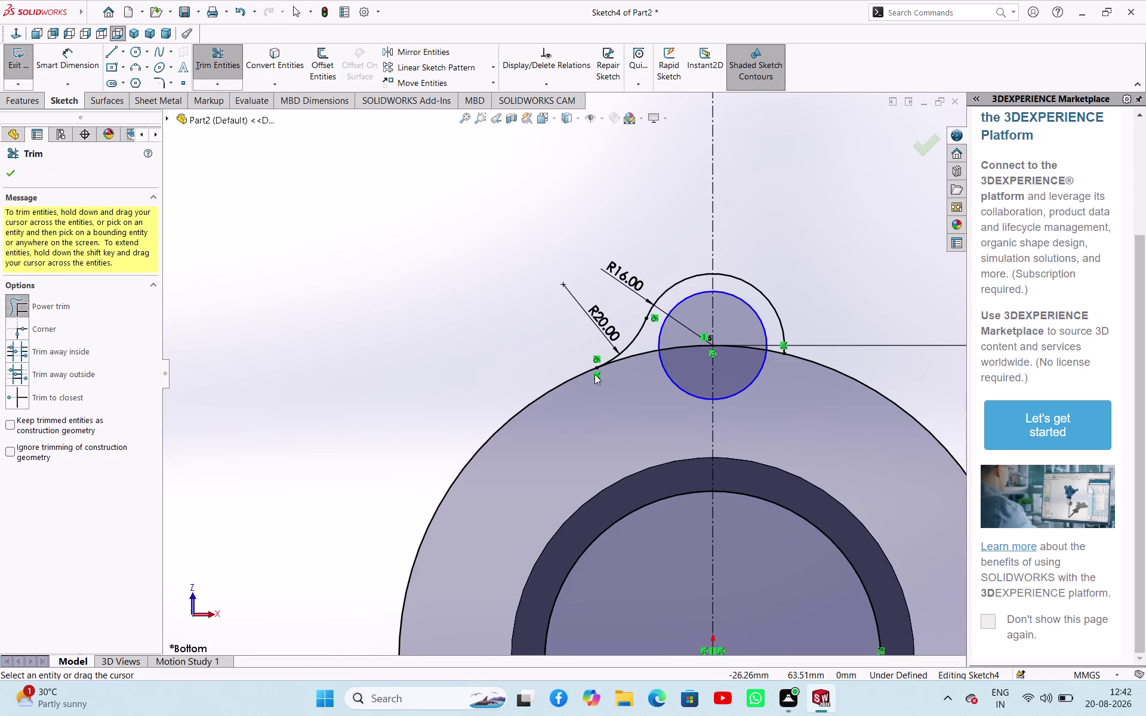
scroll(down, 3)
scroll(up, 3)
right_click(356, 245)
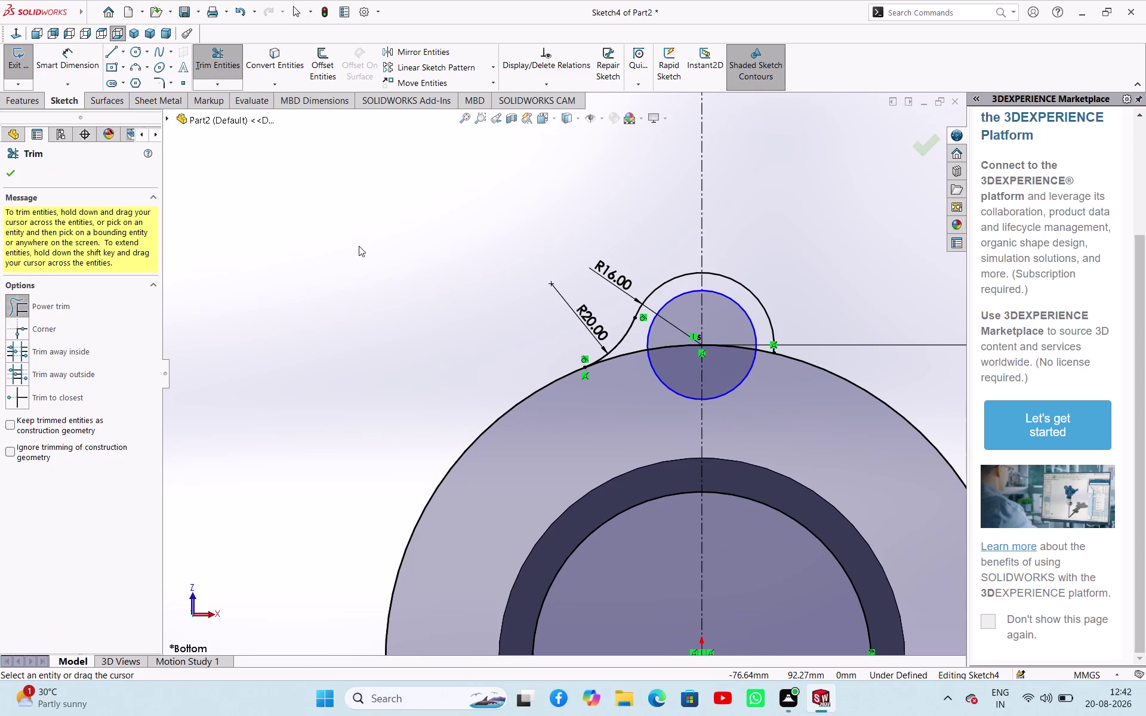
click(401, 291)
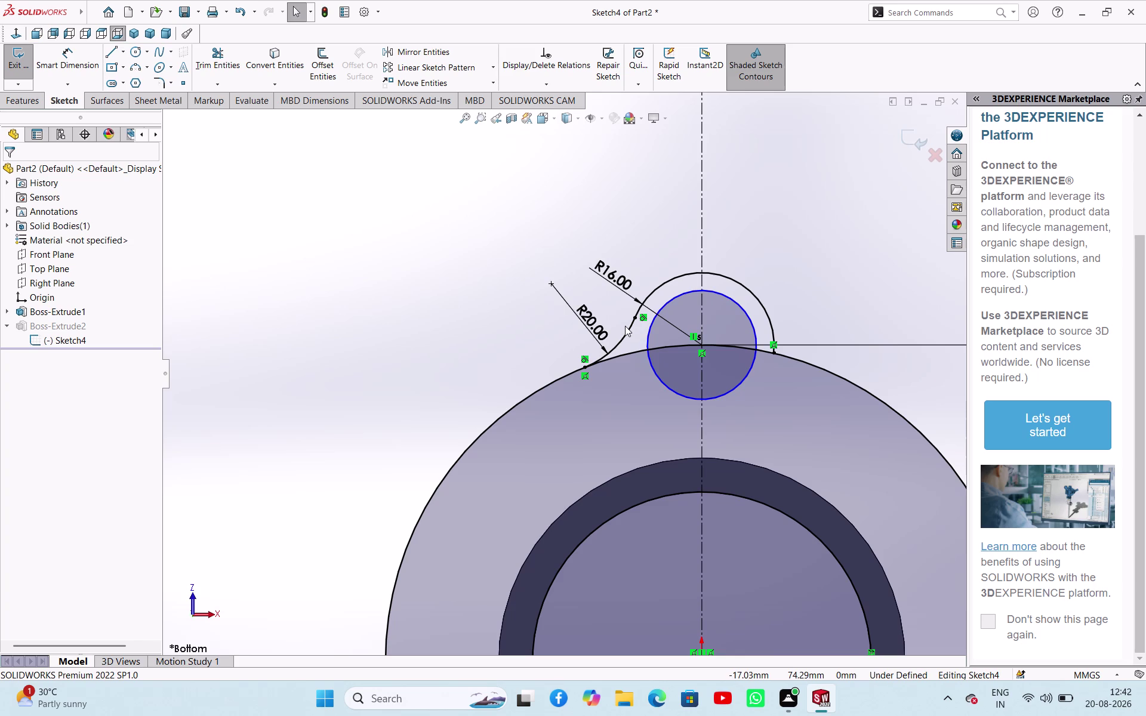
click(628, 330)
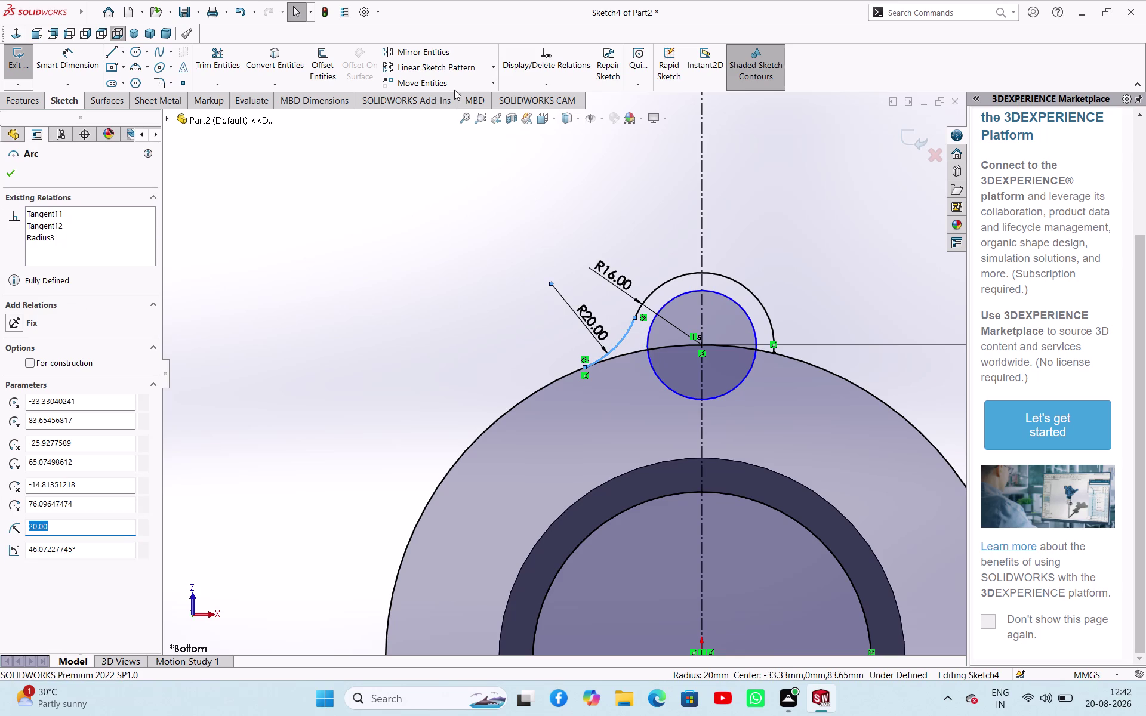
Mirror the R20 transition arc about the vertical centerline.
click(429, 59)
click(103, 350)
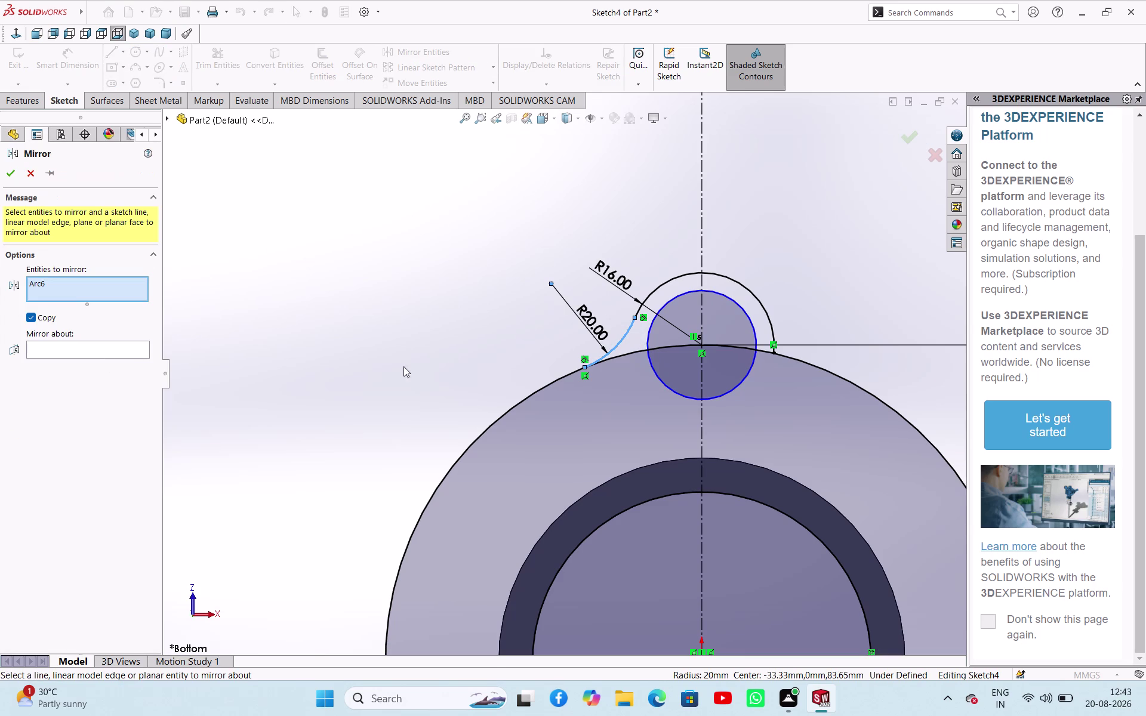
click(701, 238)
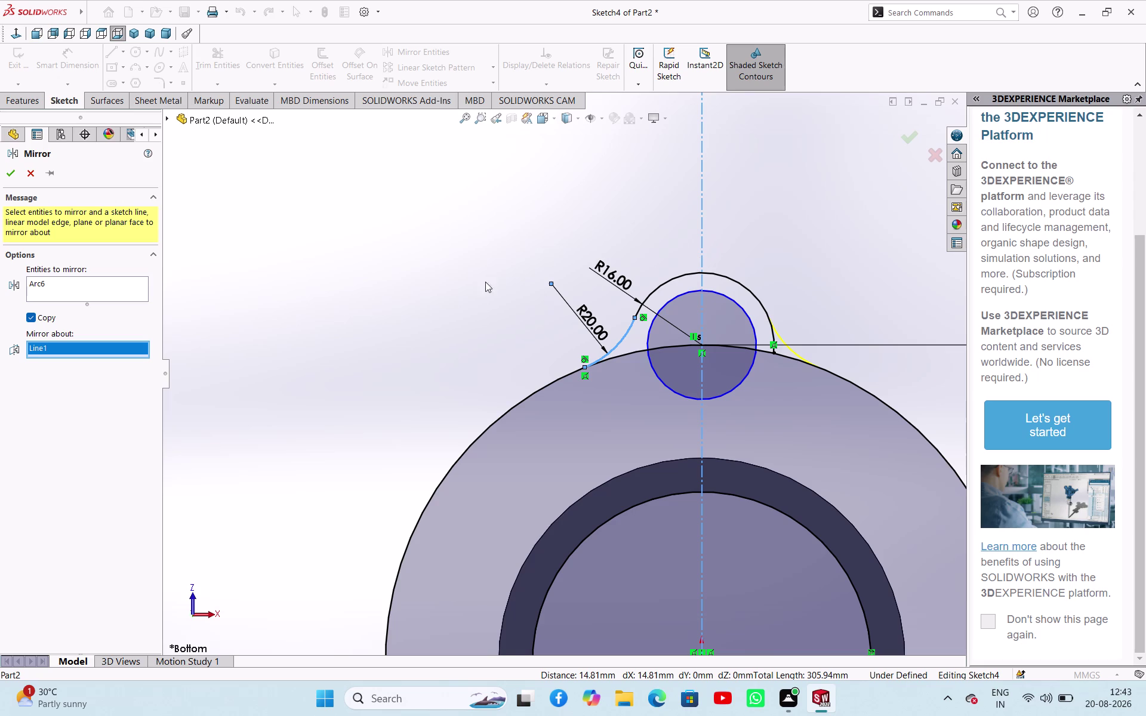
click(9, 171)
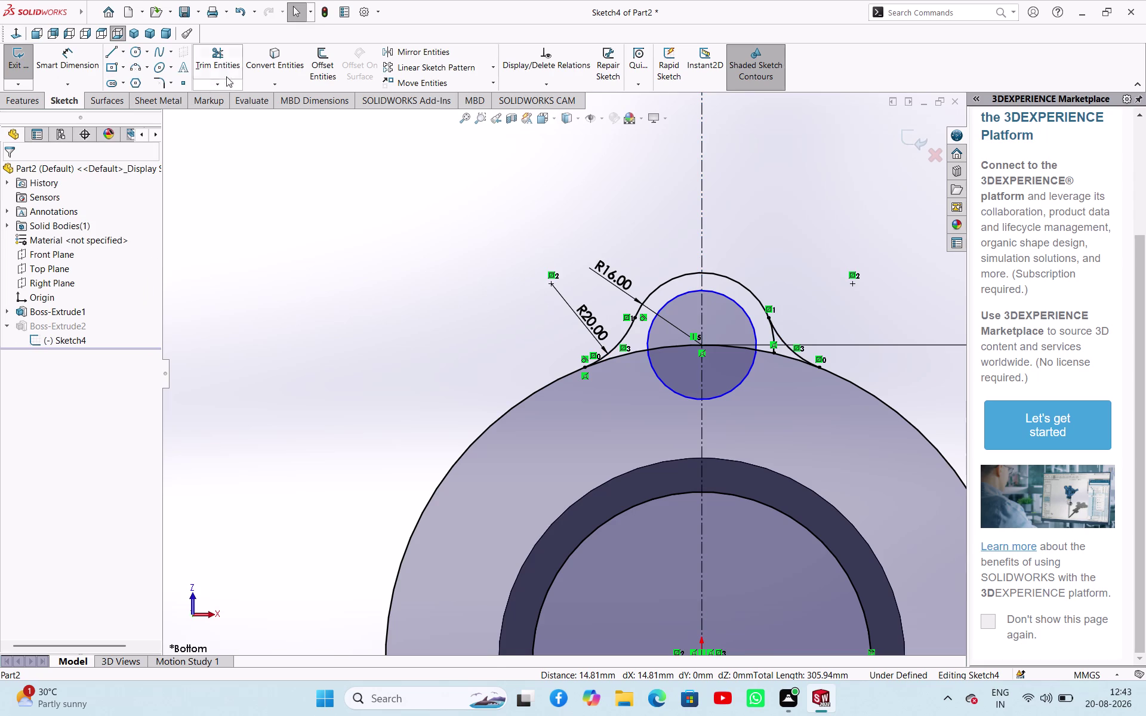
Trim the overlapping lug arc segments, including the leftover stub on the right arc.
click(224, 63)
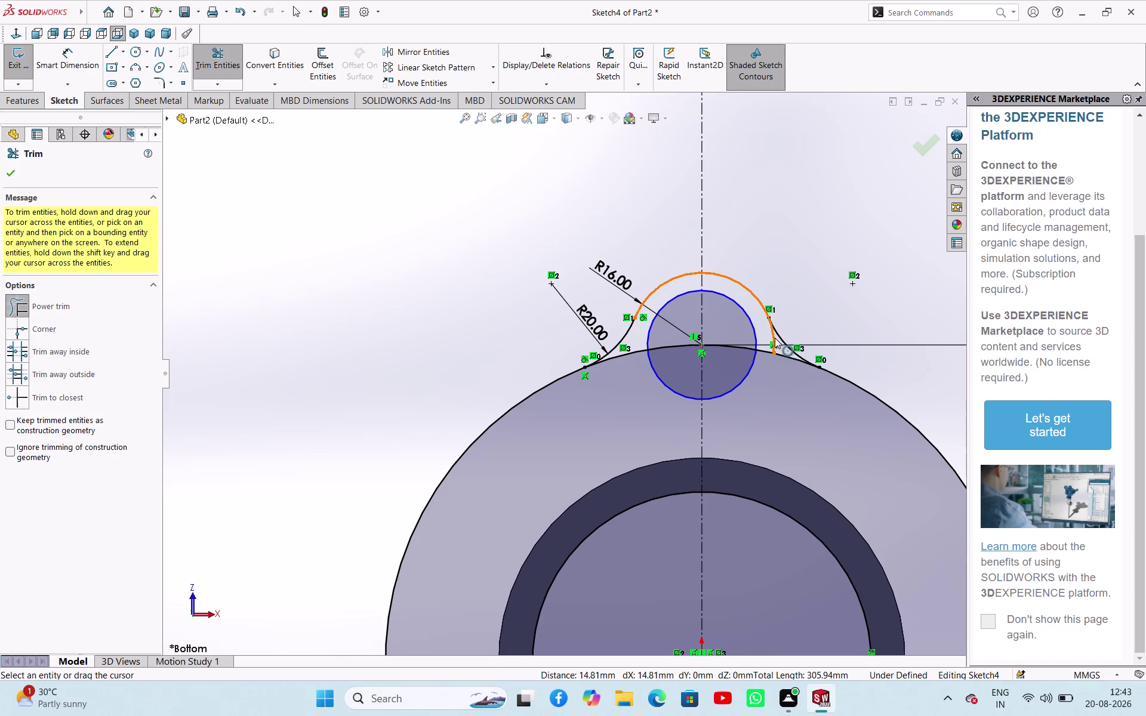
click(773, 336)
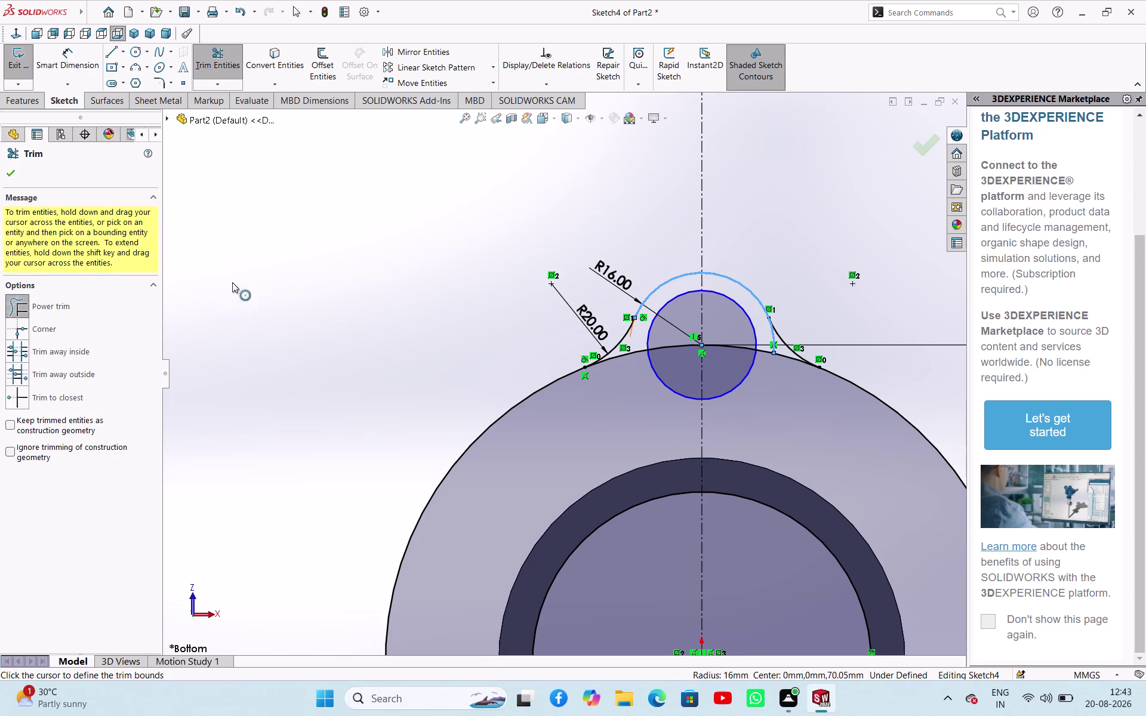
click(66, 306)
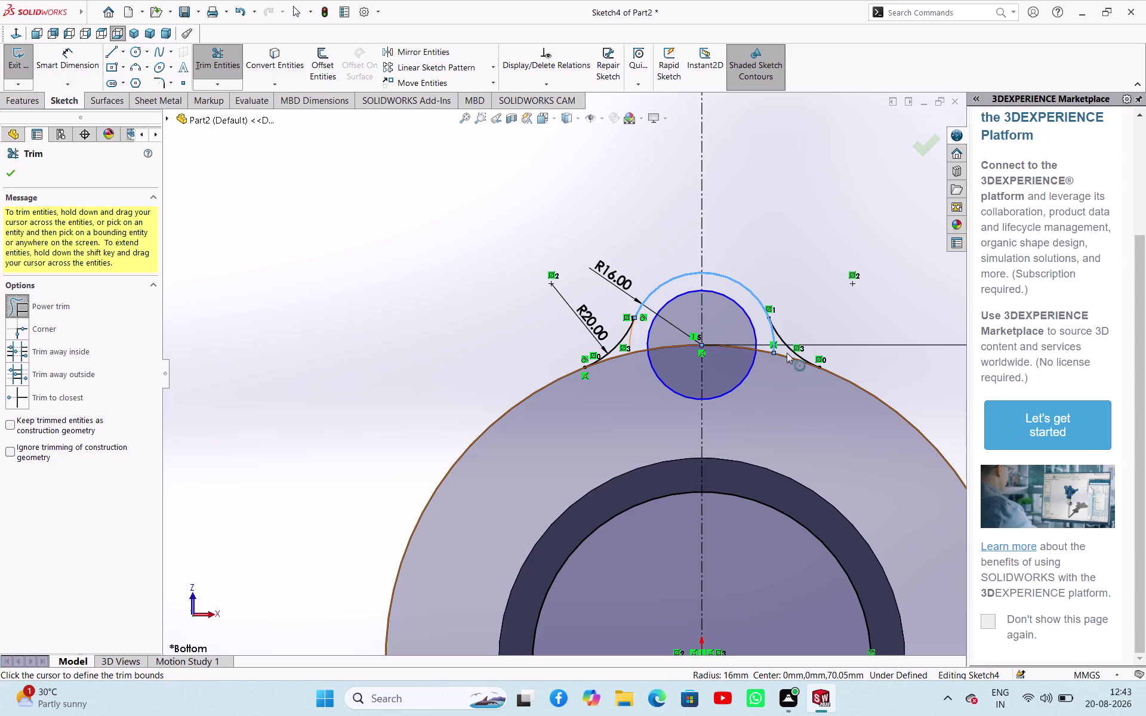
click(772, 335)
scroll(down, 3)
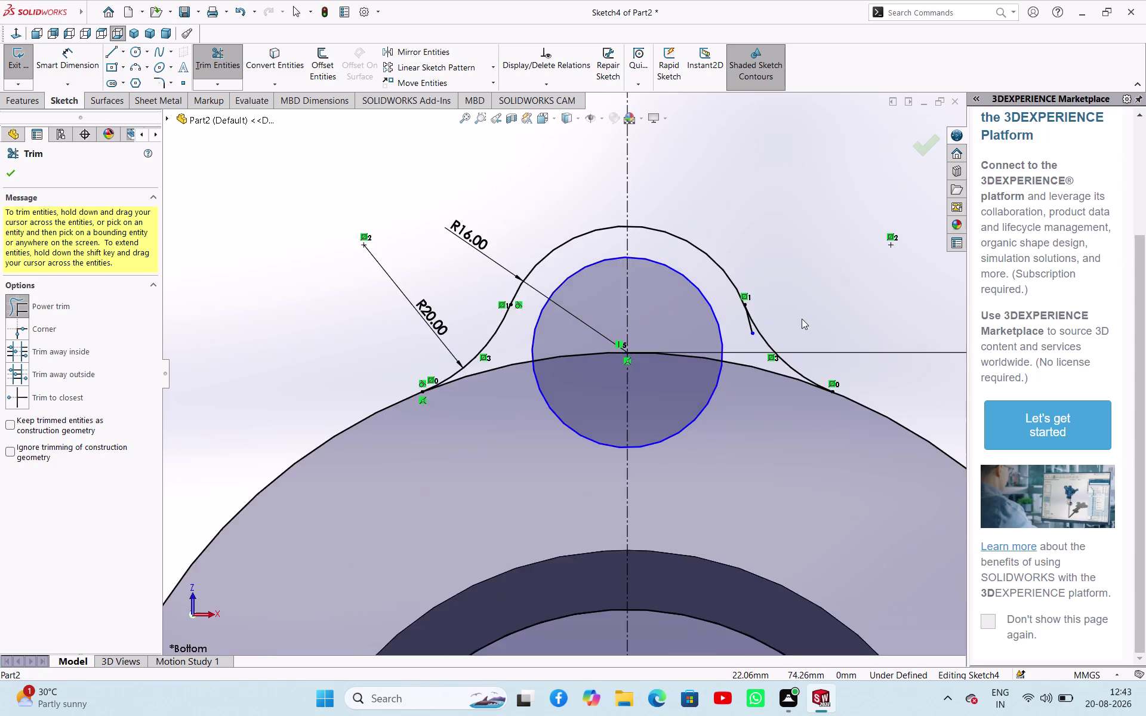
scroll(down, 3)
click(589, 388)
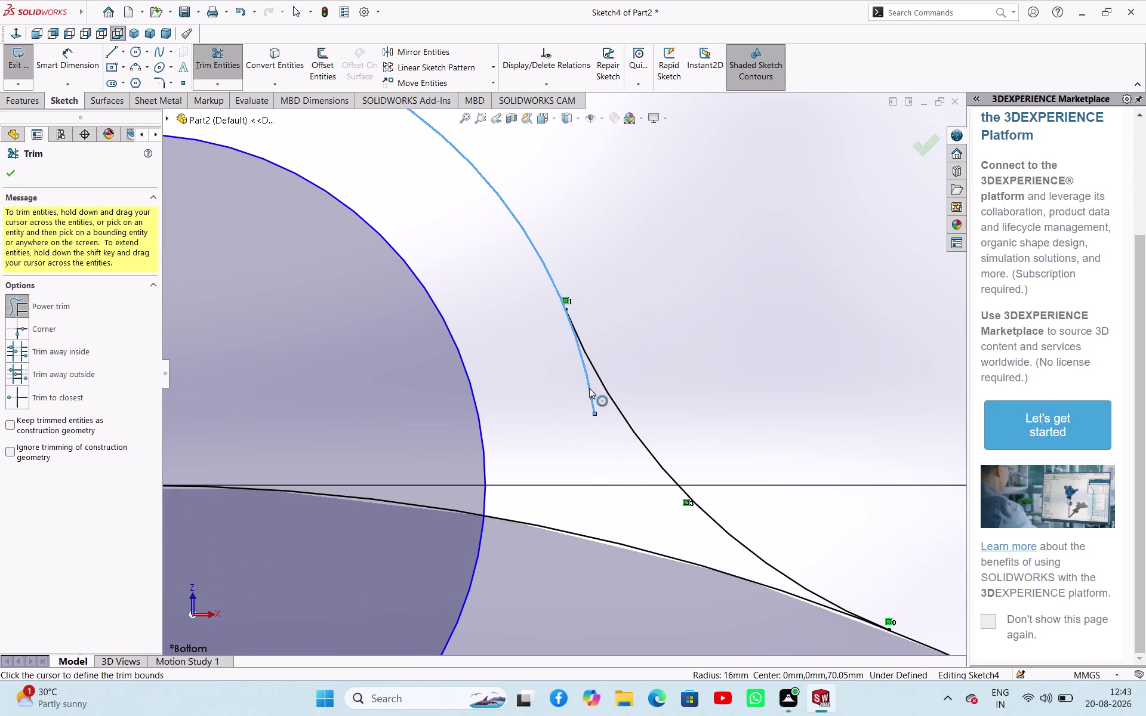
click(631, 350)
key(Escape)
scroll(down, 3)
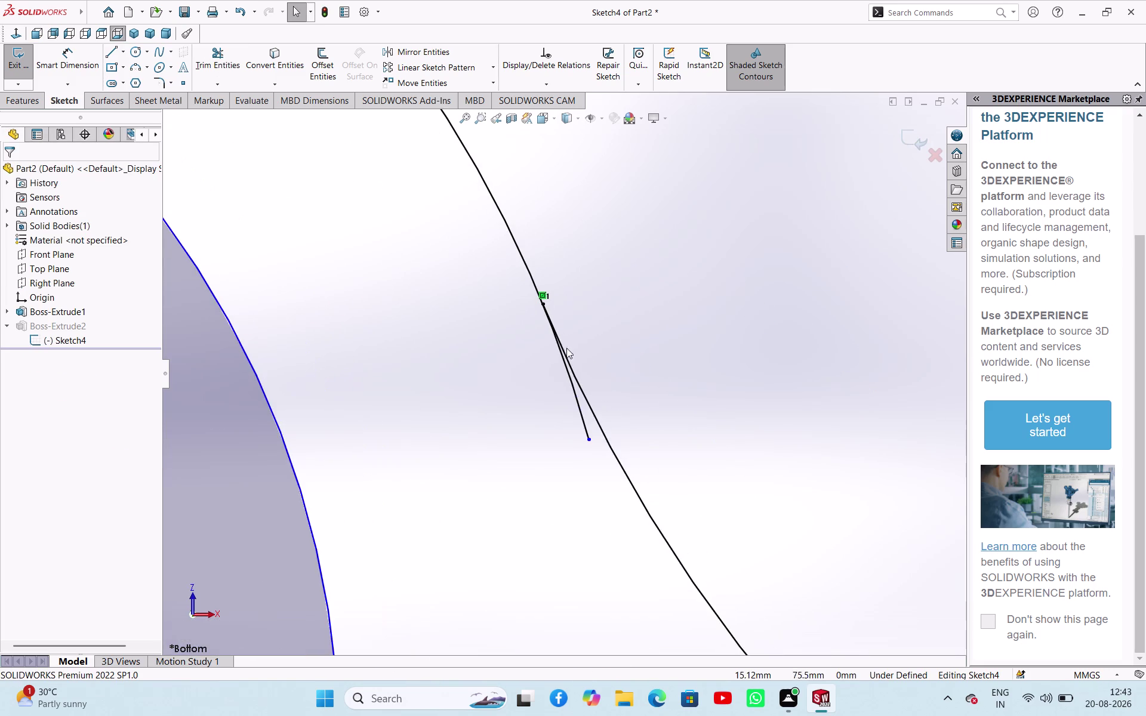
Select the short leftover arc and its long neighbouring arc to inspect them.
scroll(down, 3)
click(635, 340)
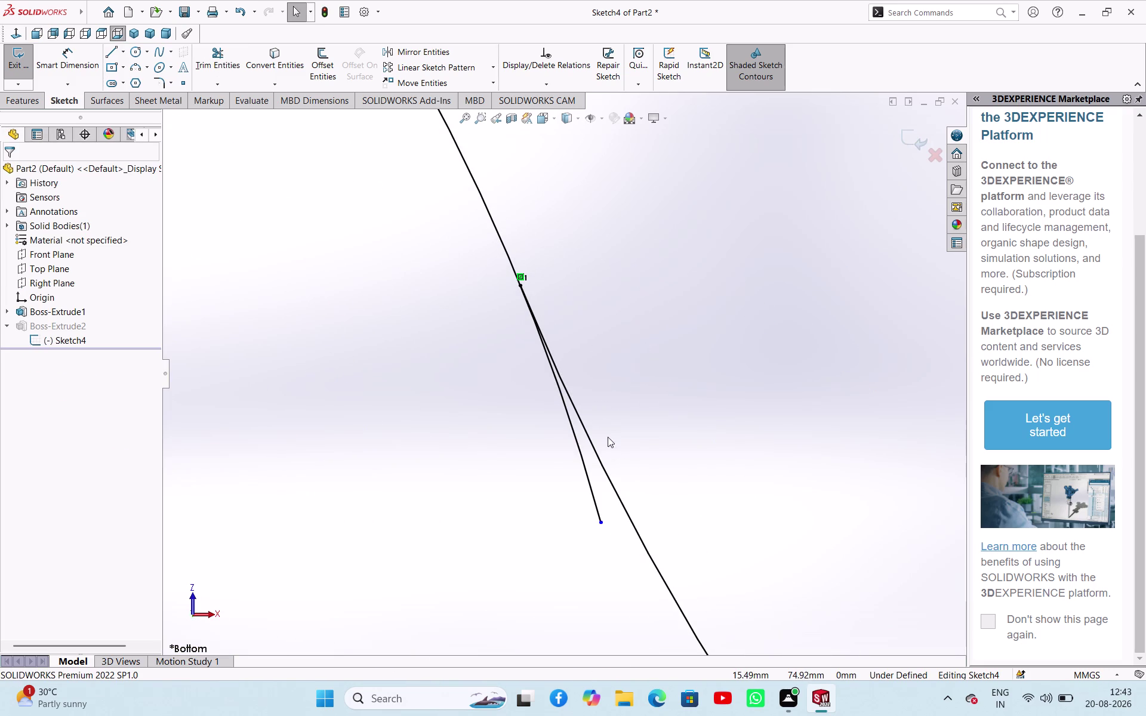
click(599, 451)
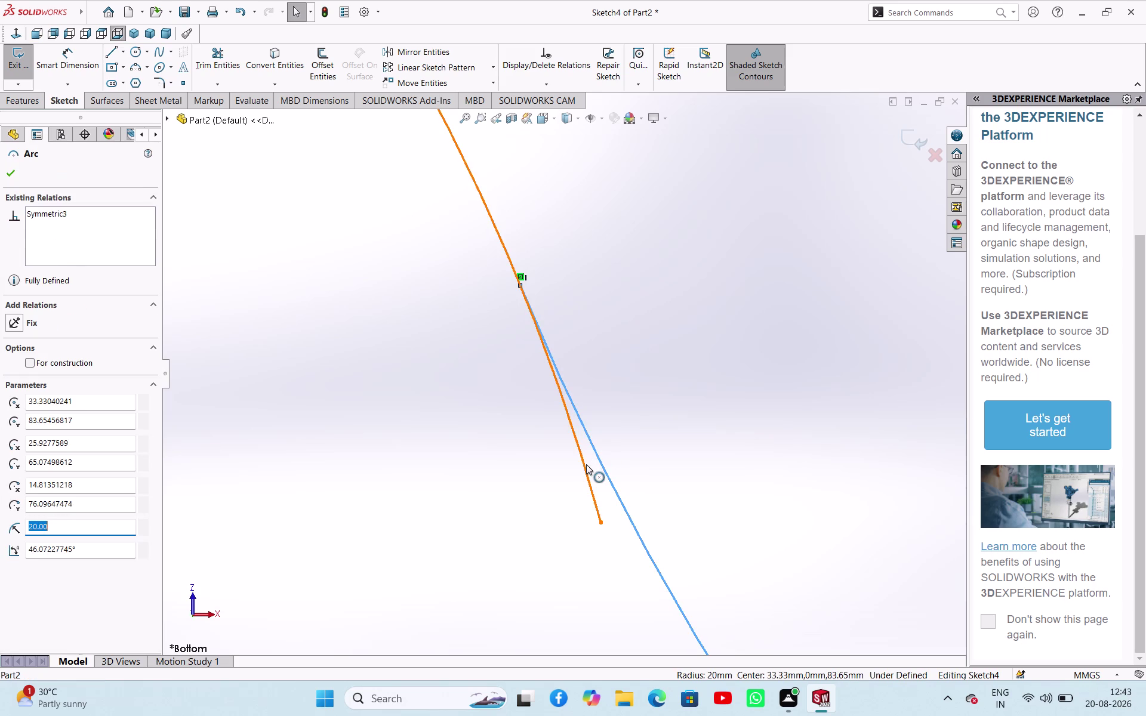
click(587, 465)
click(640, 412)
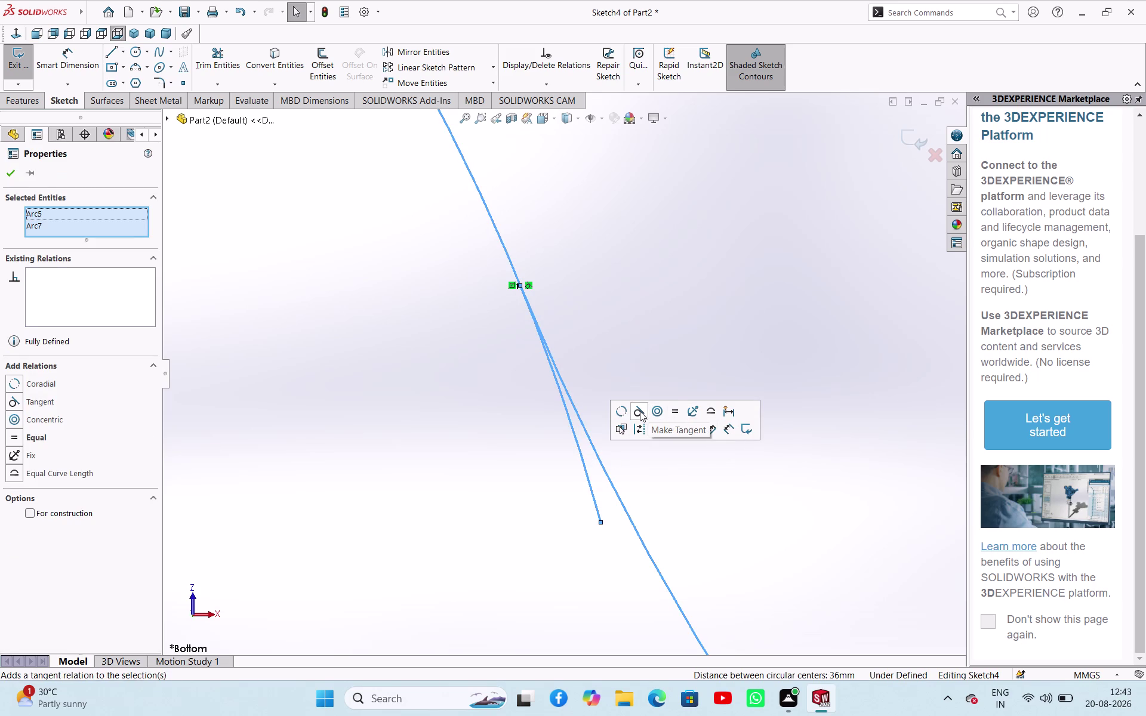
click(677, 458)
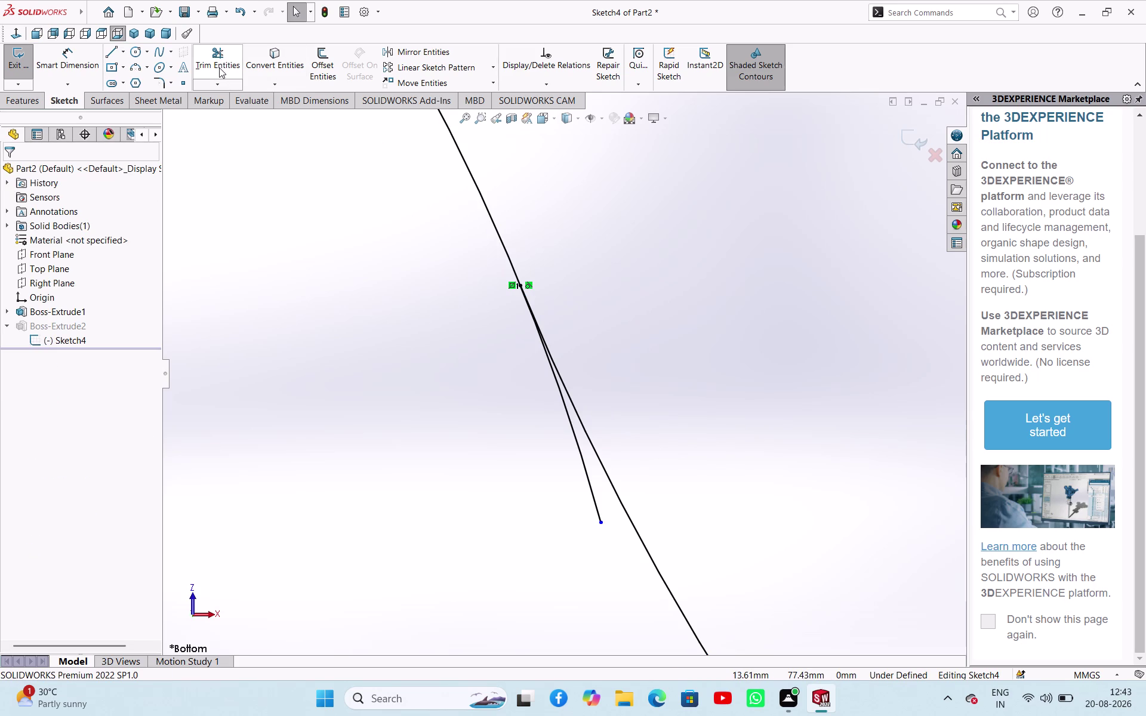
Resume trimming and try removing the short leftover arc stub.
click(219, 68)
click(587, 472)
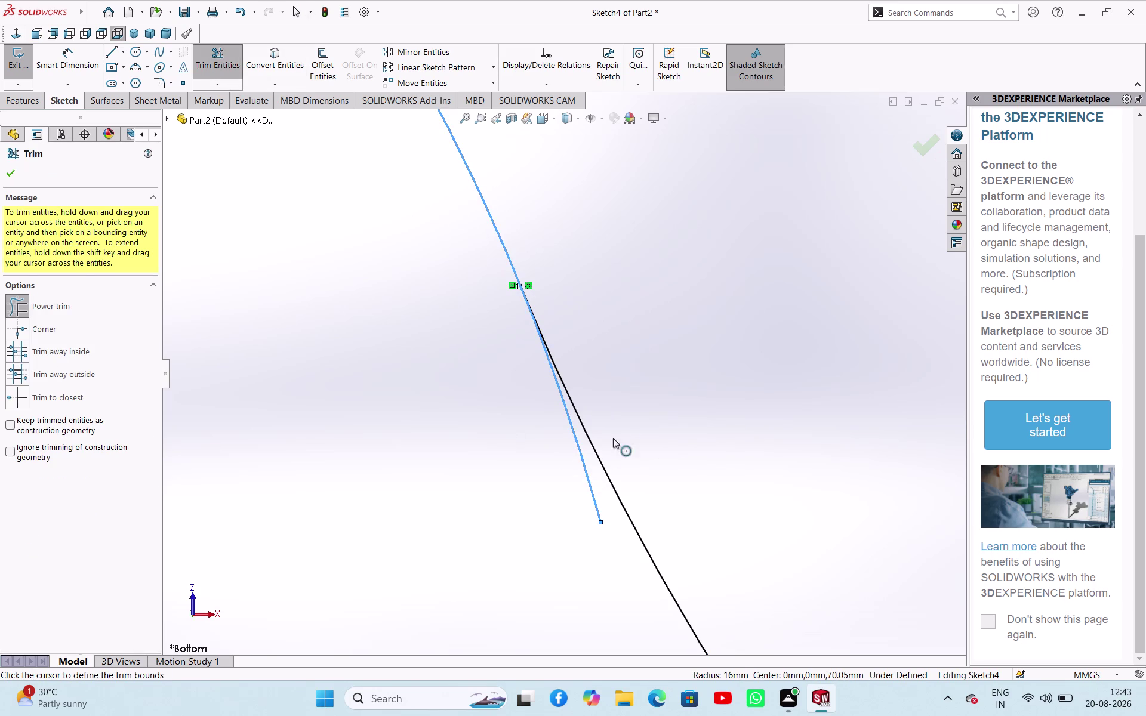
scroll(up, 3)
scroll(up, 3)
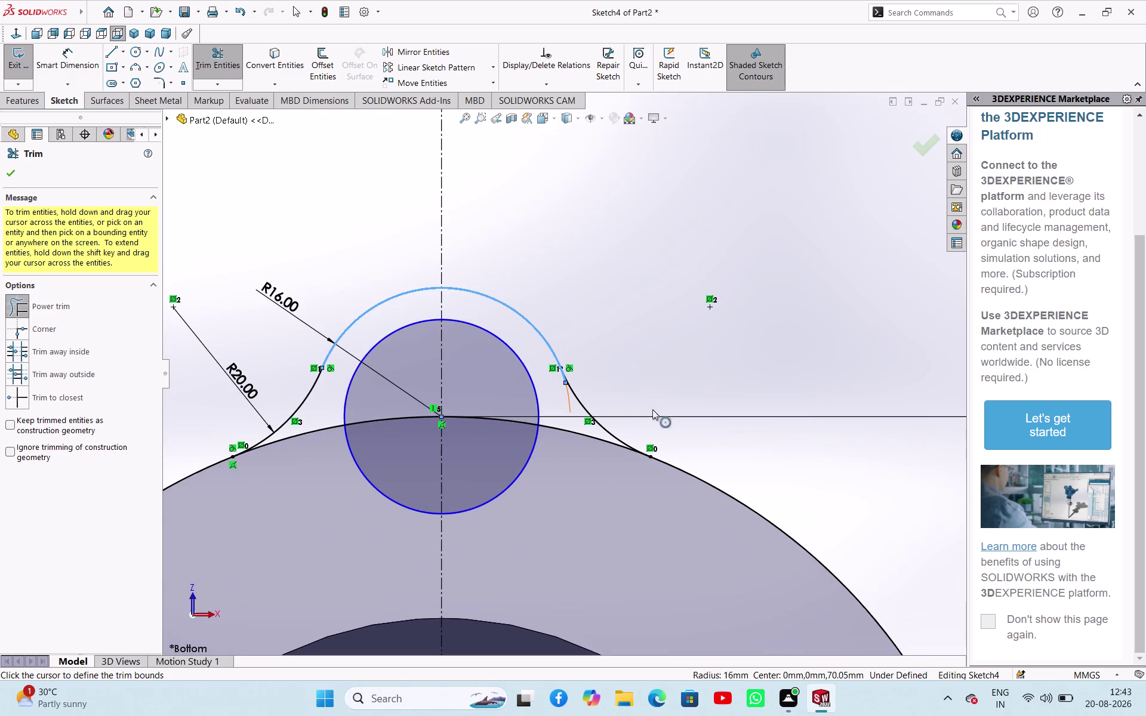
Orbit the model to view the lug at an angle and the flange end-on.
middle_drag(671, 369, 853, 632)
scroll(up, 3)
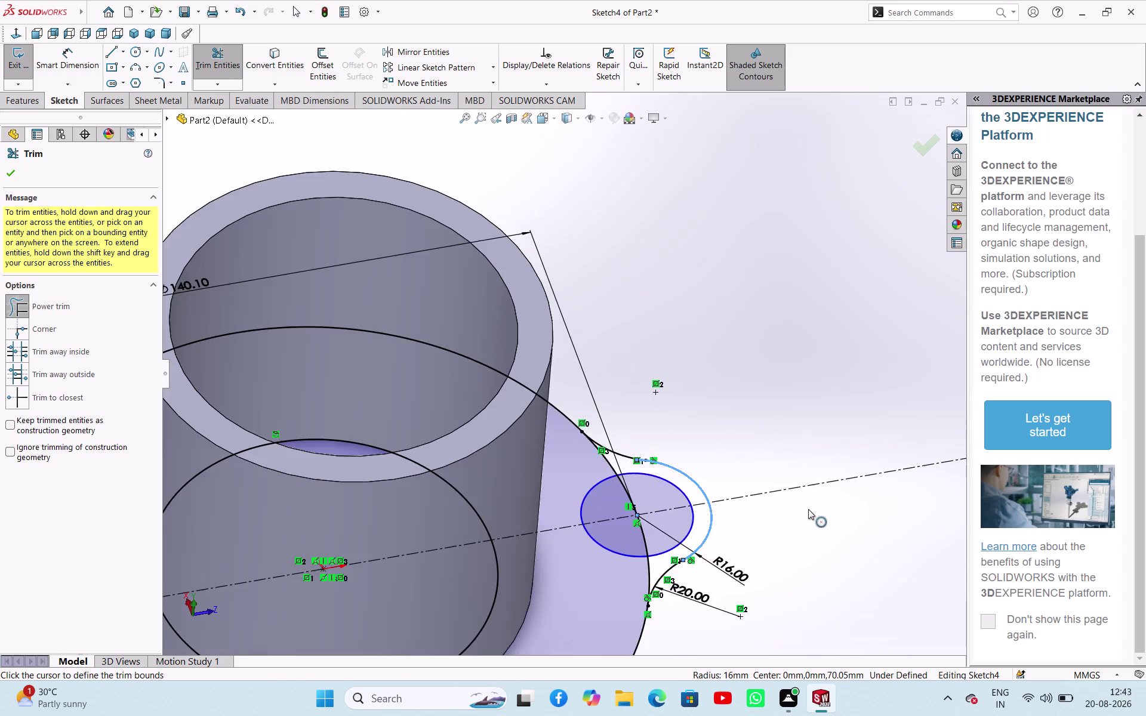
scroll(up, 3)
scroll(down, 3)
middle_drag(639, 506, 634, 499)
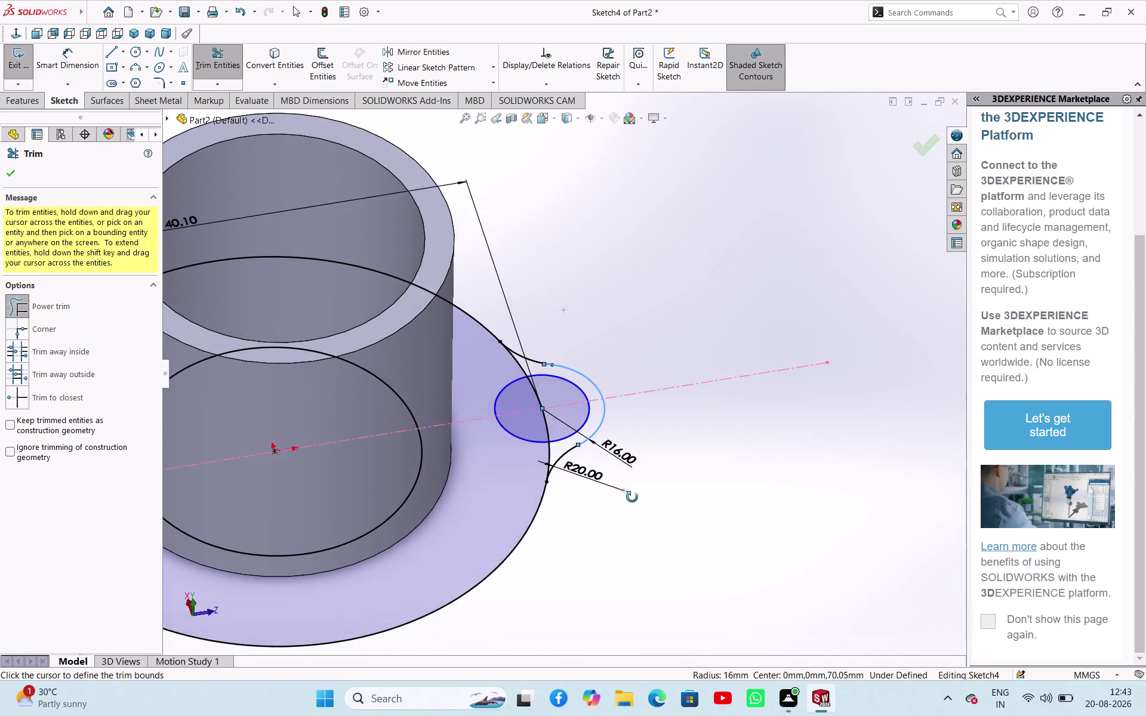
middle_drag(634, 499, 605, 250)
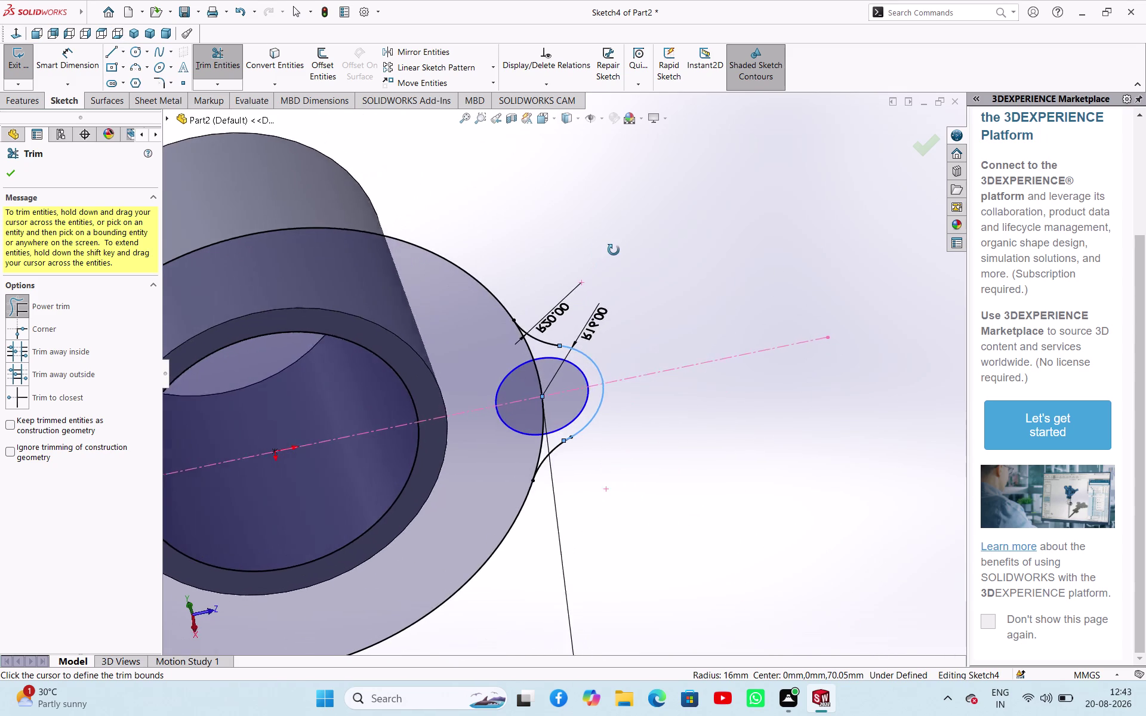
middle_drag(604, 250, 622, 252)
Undo every lug edit, including the outer arc and circles, then leave Sketch4.
key(ctrl+z)
key(ctrl+z)
key(ctrl+z)
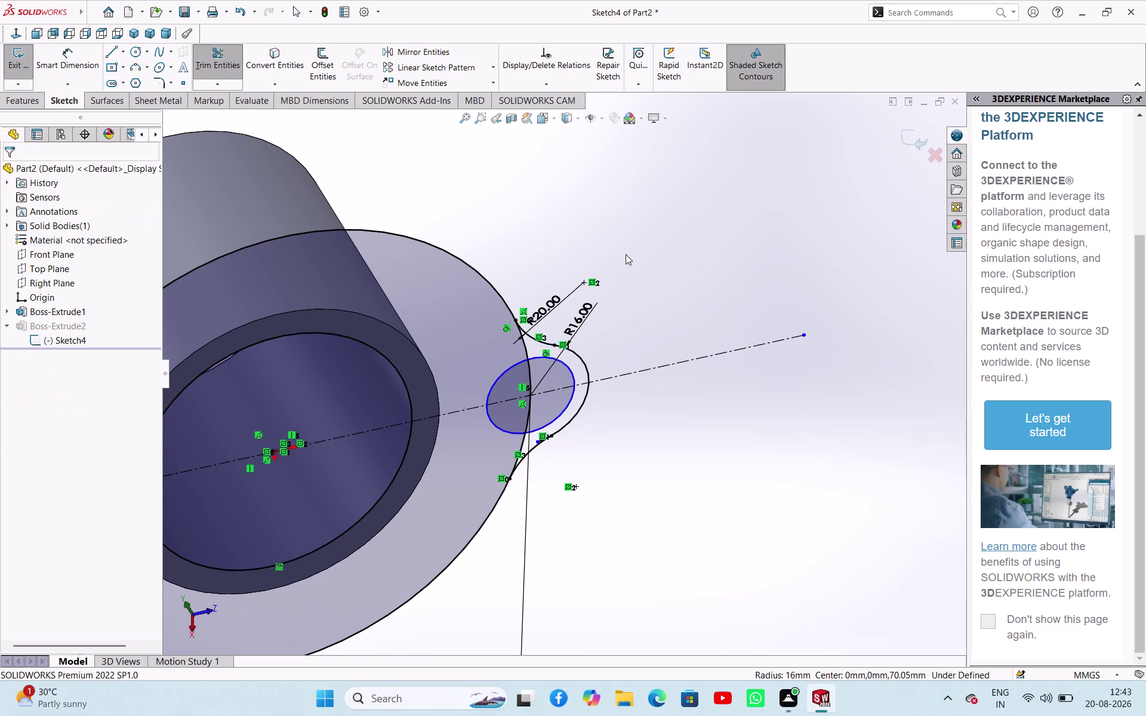
key(ctrl+z)
key(ctrl+z)
key(ctrl+z)
key(ctrl+z)
key(ctrl+z)
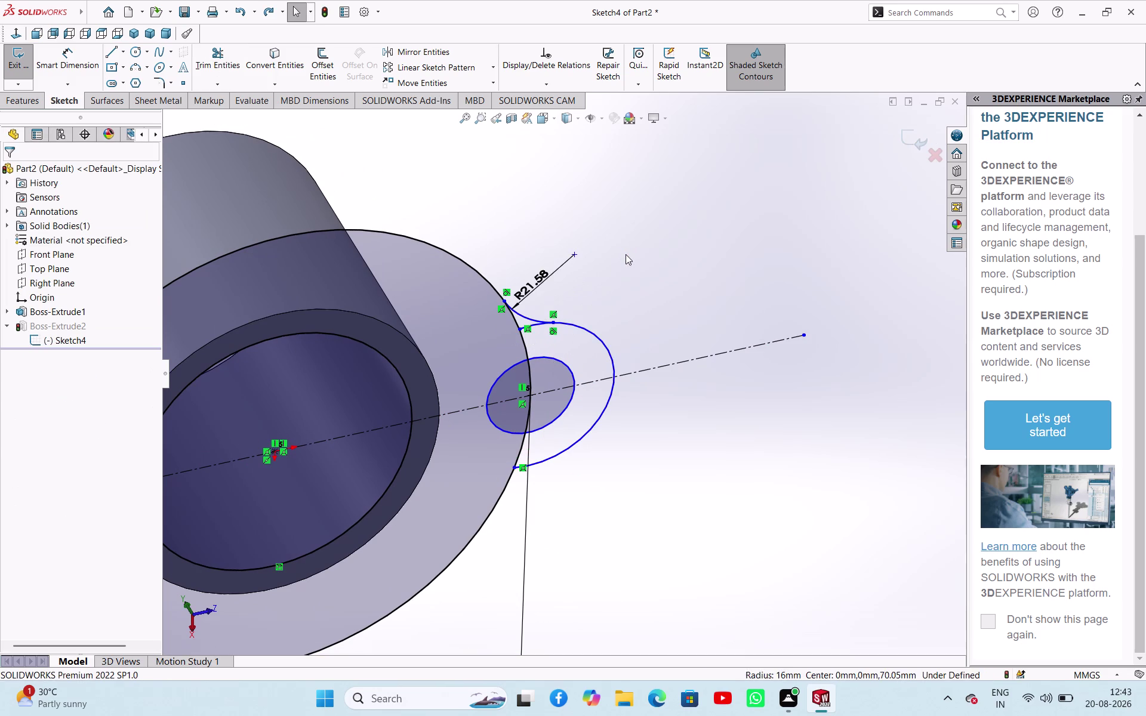
key(ctrl+z)
key(ctrl+z)
key(ctrl+z)
key(ctrl+z)
key(ctrl+z)
key(ctrl+z)
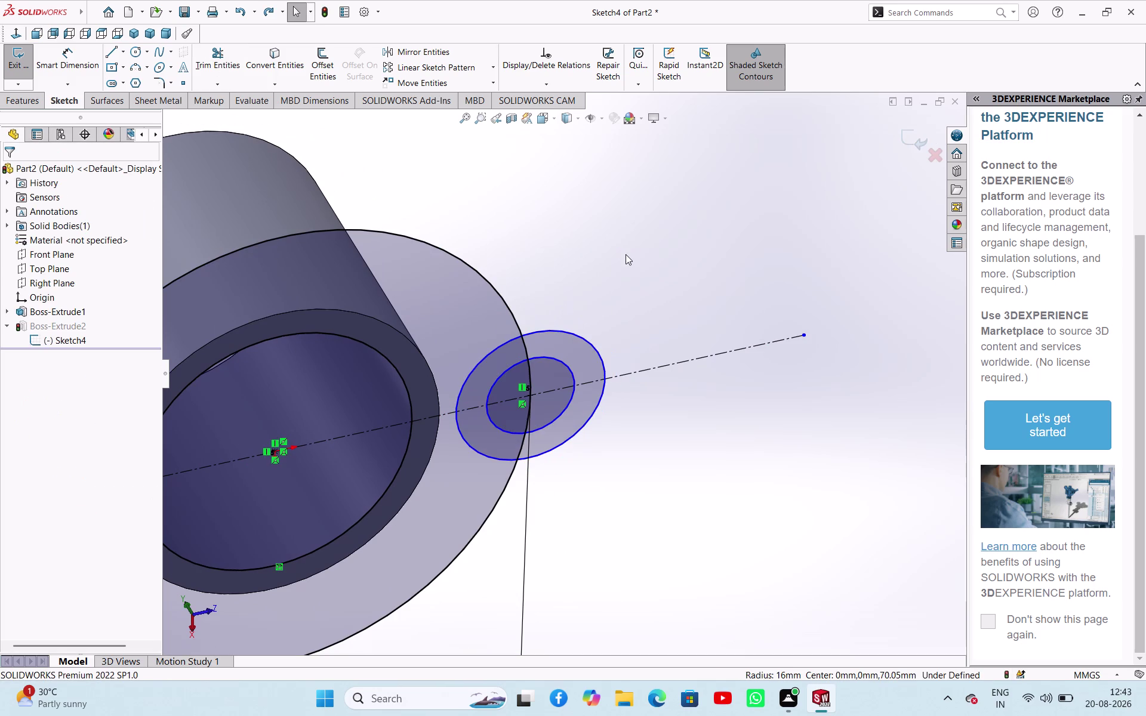
key(ctrl+z)
key(ctrl+z)
key(ctrl+z)
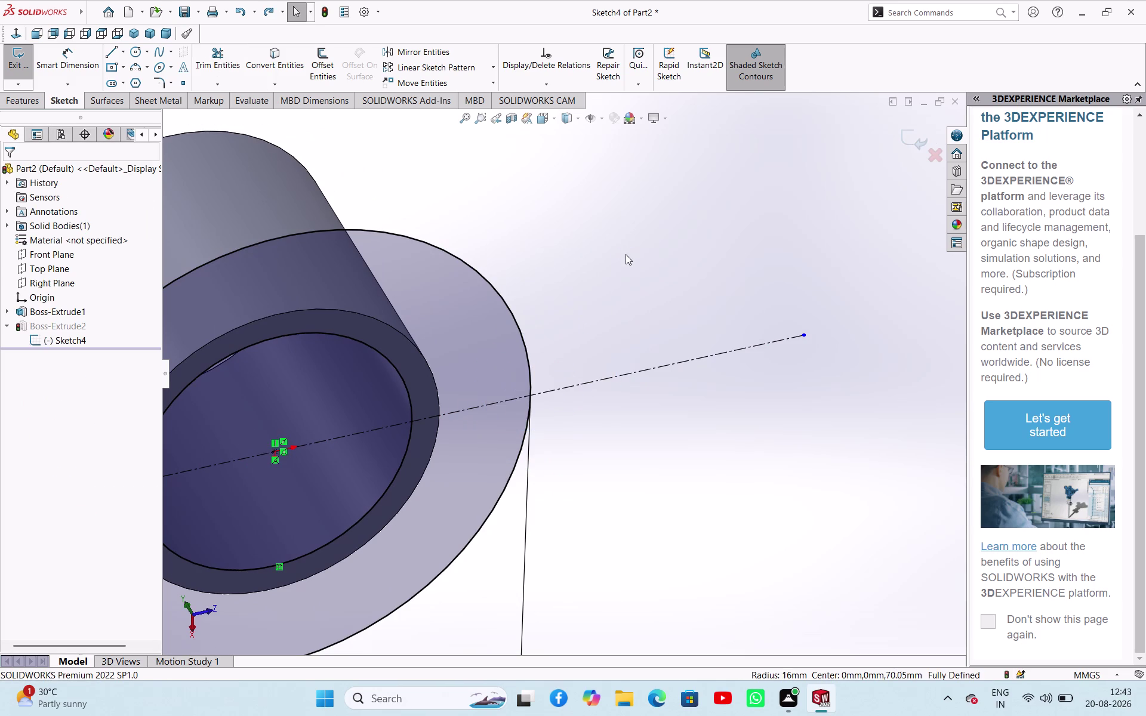
key(ctrl+z)
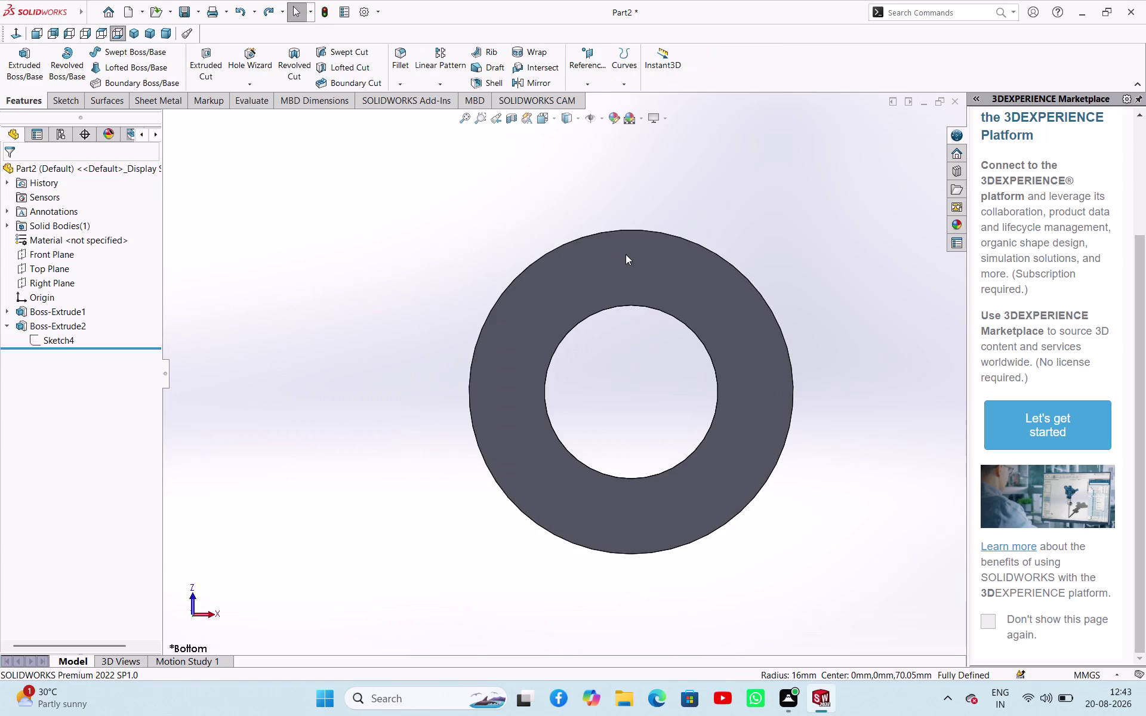
Start a new sketch on the bushing's ring-shaped flange face.
click(378, 268)
middle_drag(376, 266, 381, 502)
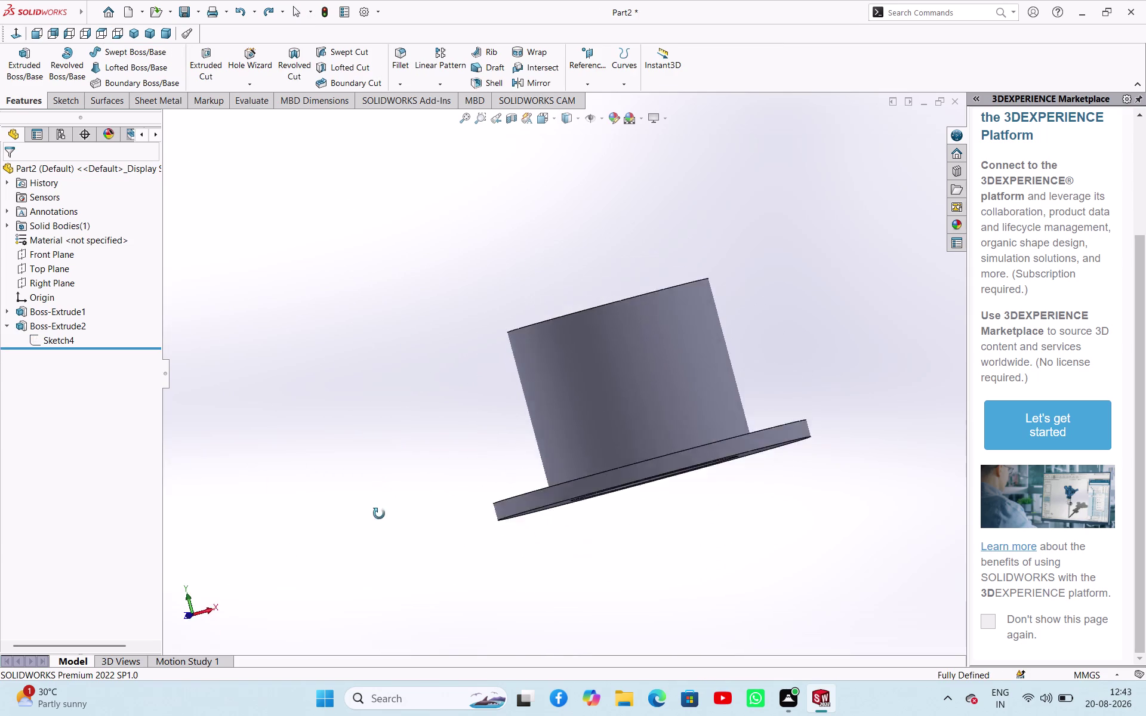
middle_drag(381, 503, 322, 322)
click(527, 406)
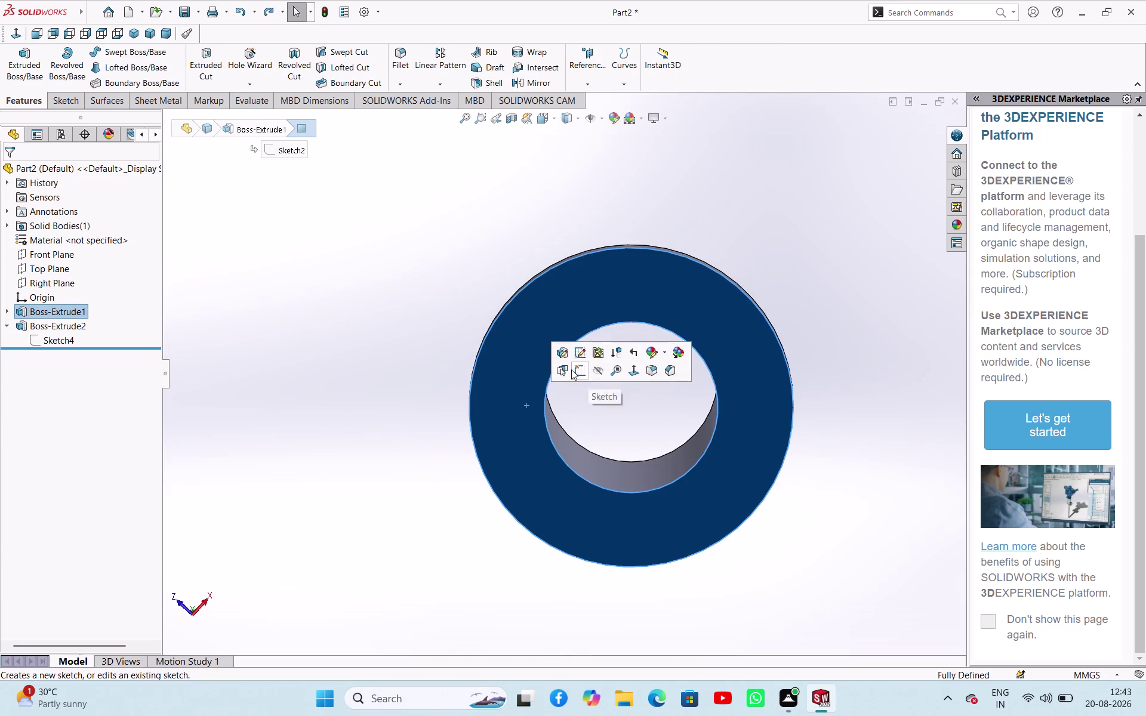
click(576, 370)
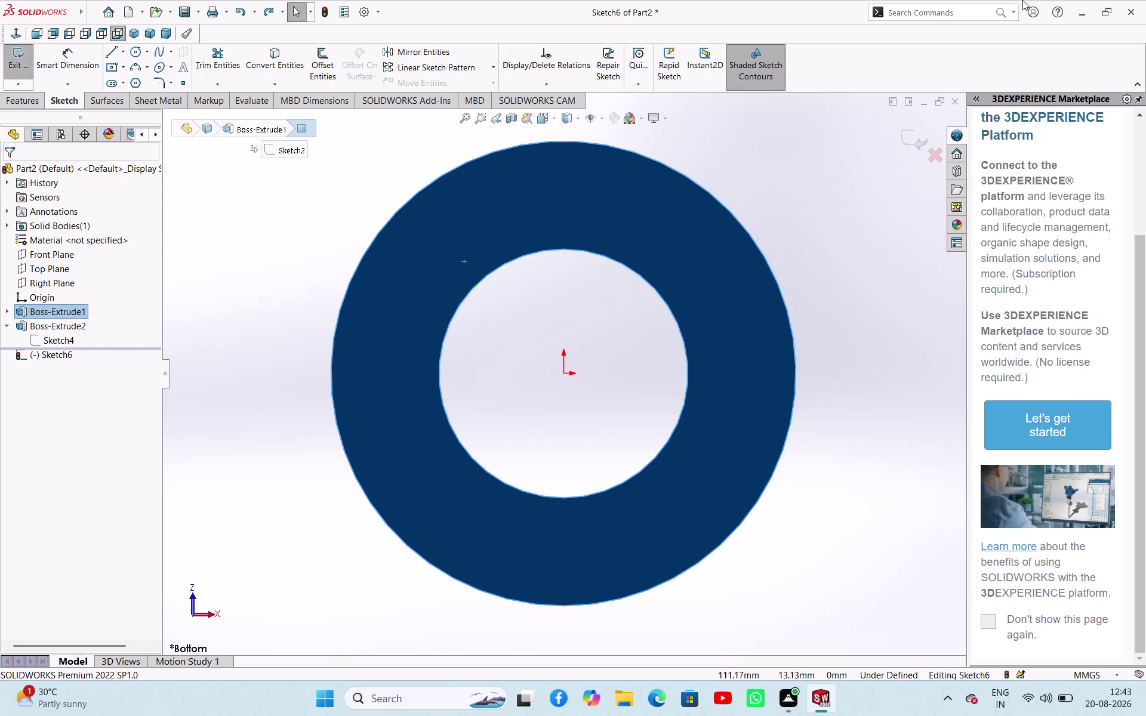
click(127, 53)
click(120, 84)
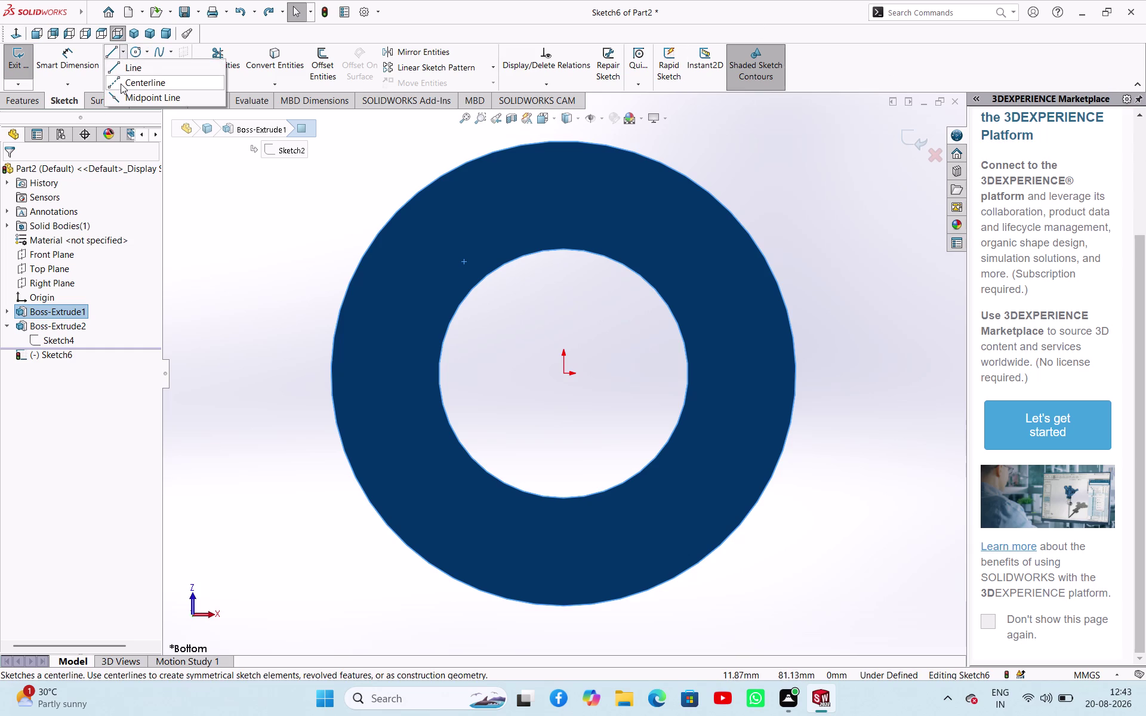
Draw a vertical centerline through the origin, from above to below the flange.
click(46, 368)
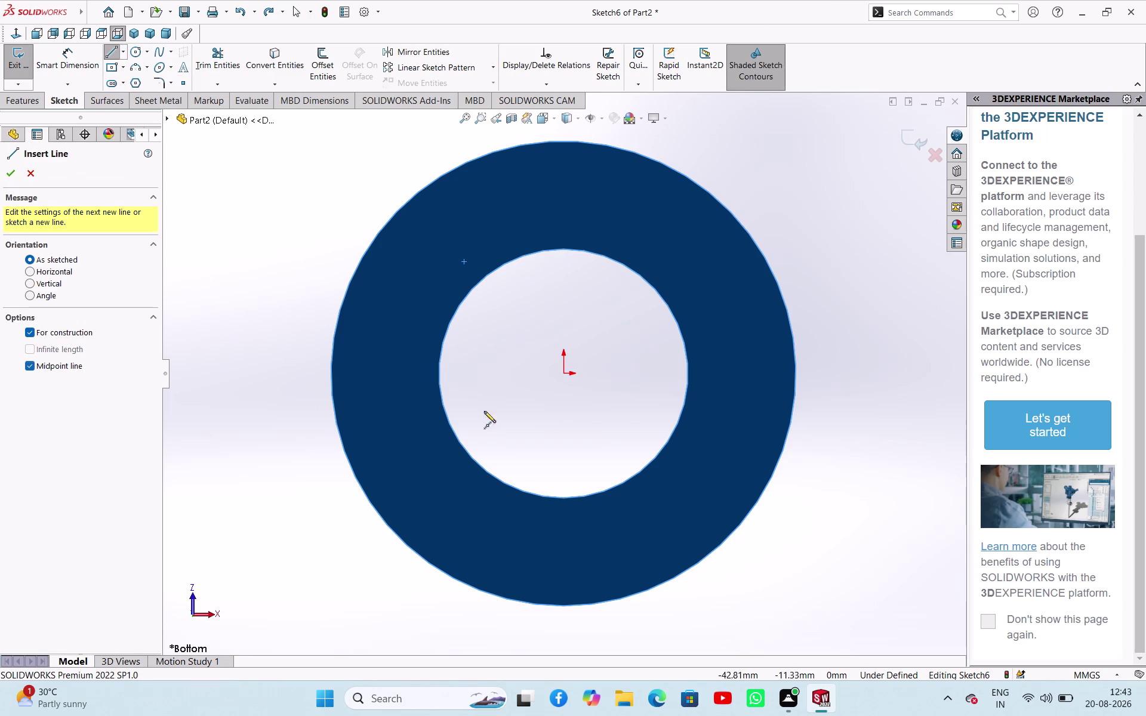
click(566, 376)
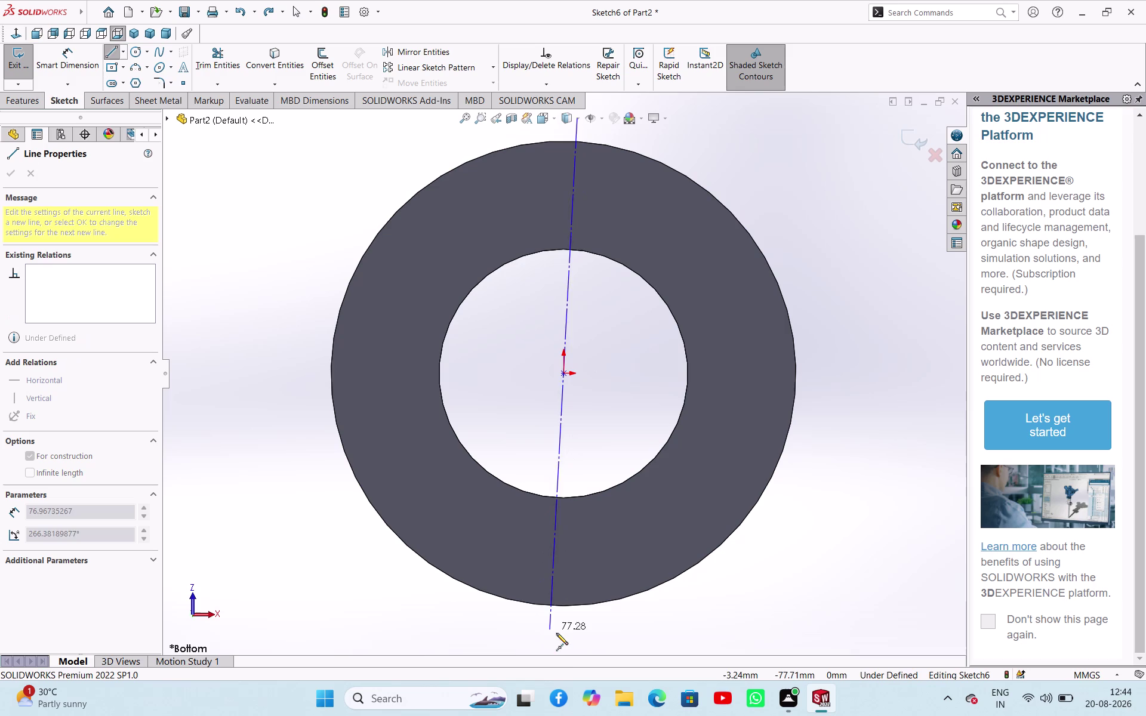
click(565, 637)
right_click(675, 614)
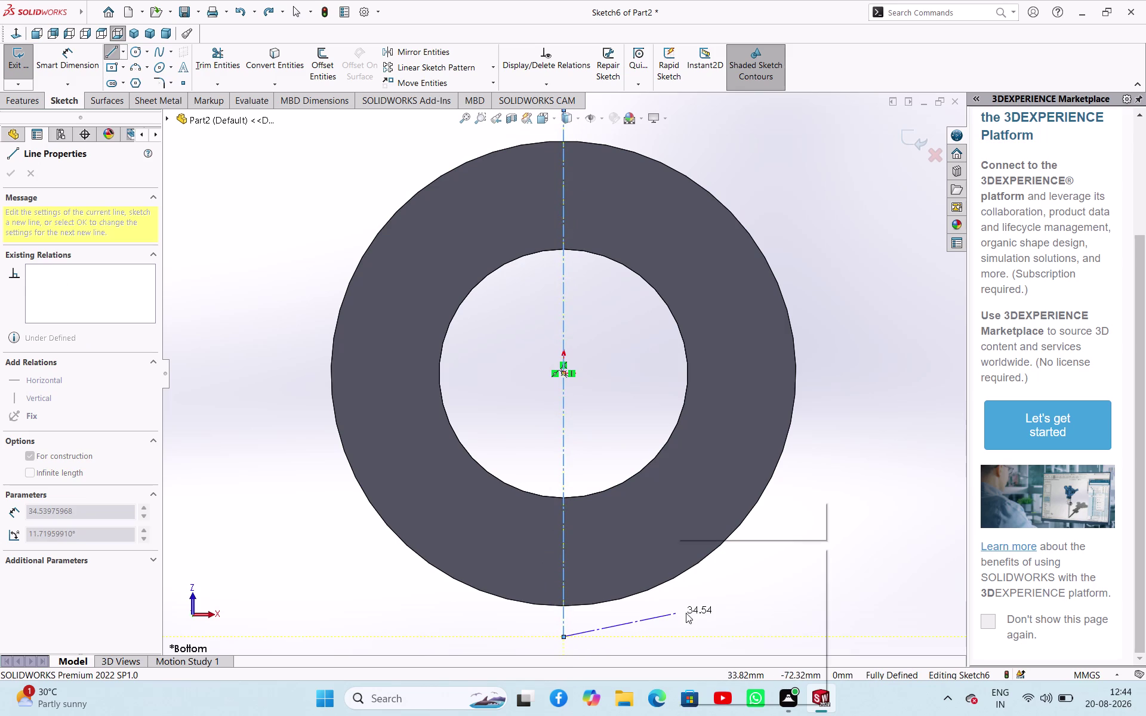
click(704, 553)
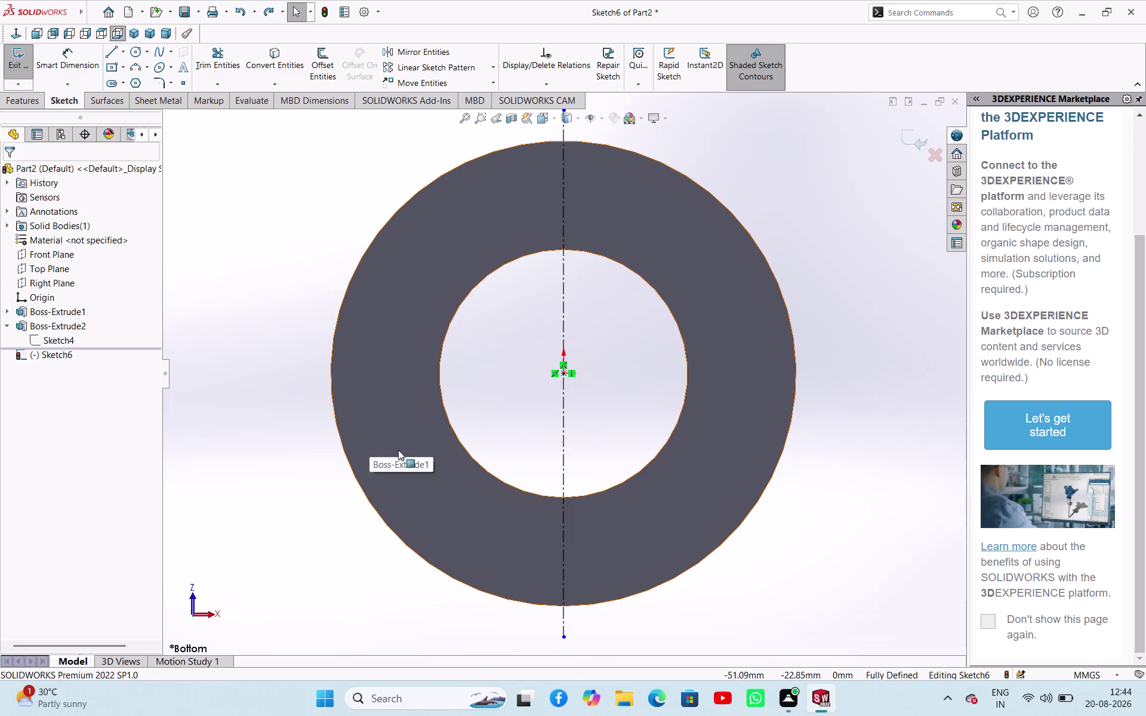
scroll(up, 3)
scroll(down, 3)
scroll(up, 3)
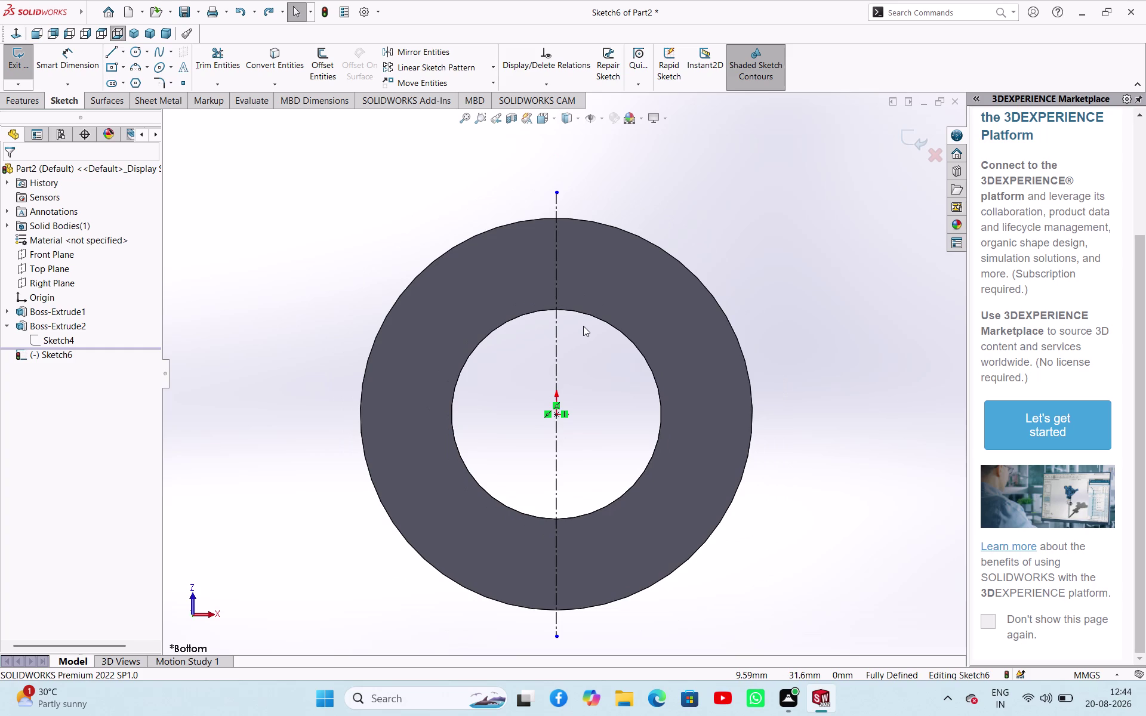
right_drag(295, 439, 314, 382)
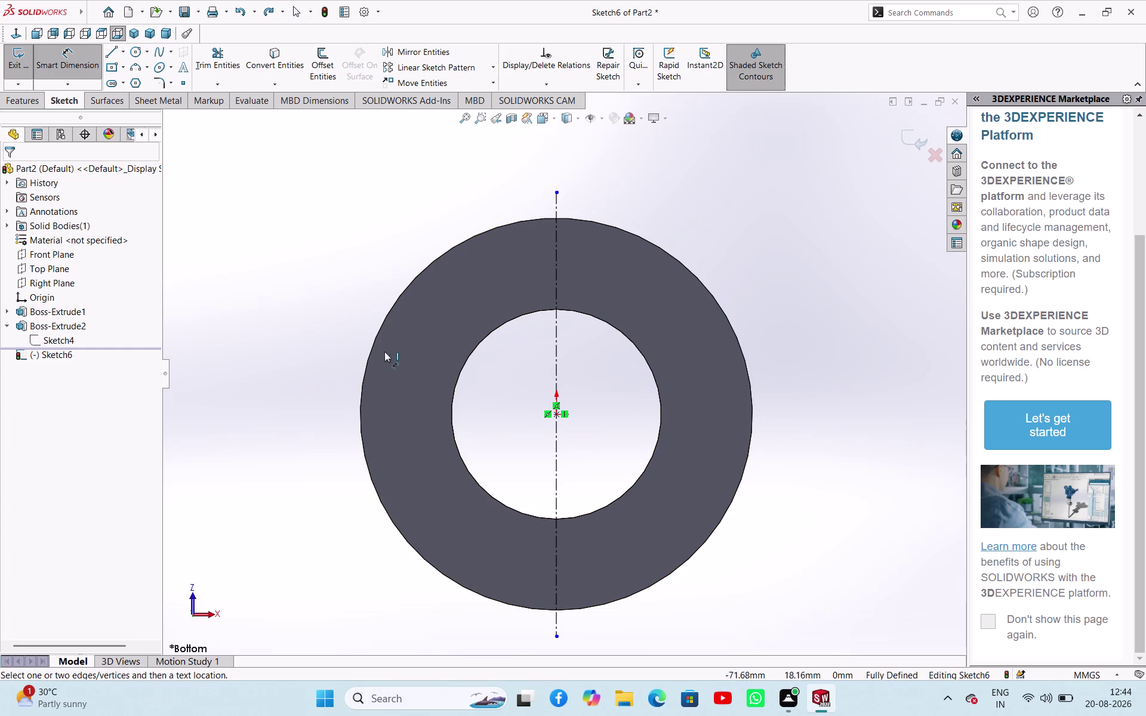